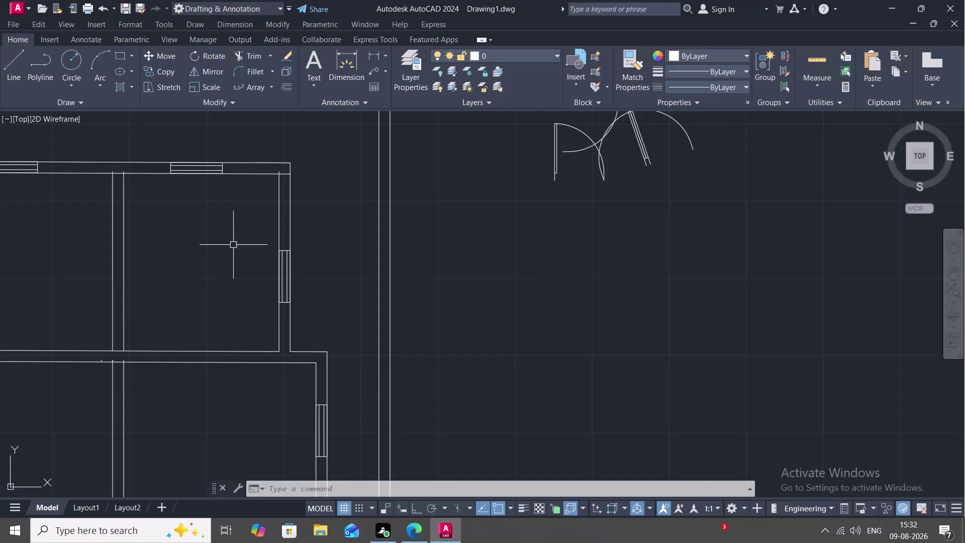
Copy one door leaf and place the copy below the existing door symbols.
middle_drag(593, 127, 555, 221)
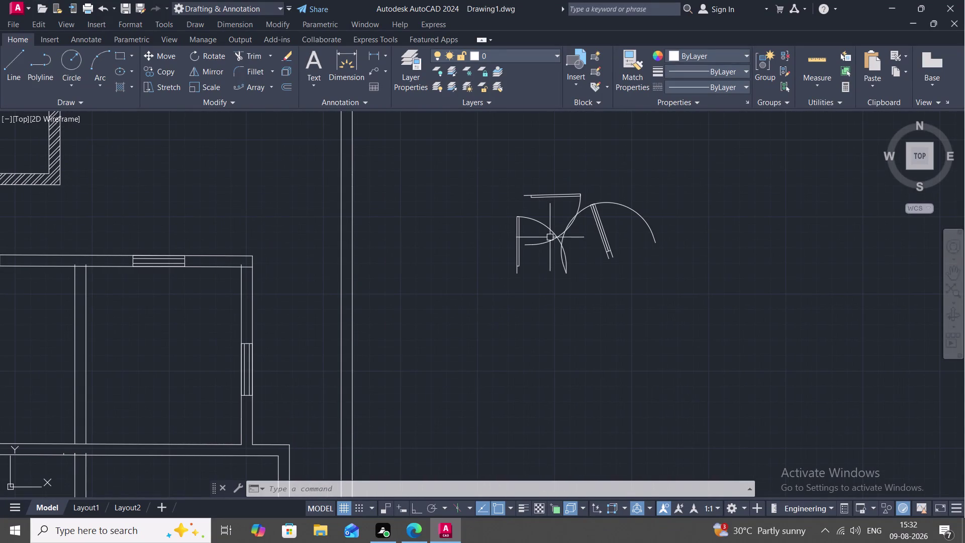
text(C)
text(O)
key(space)
click(513, 257)
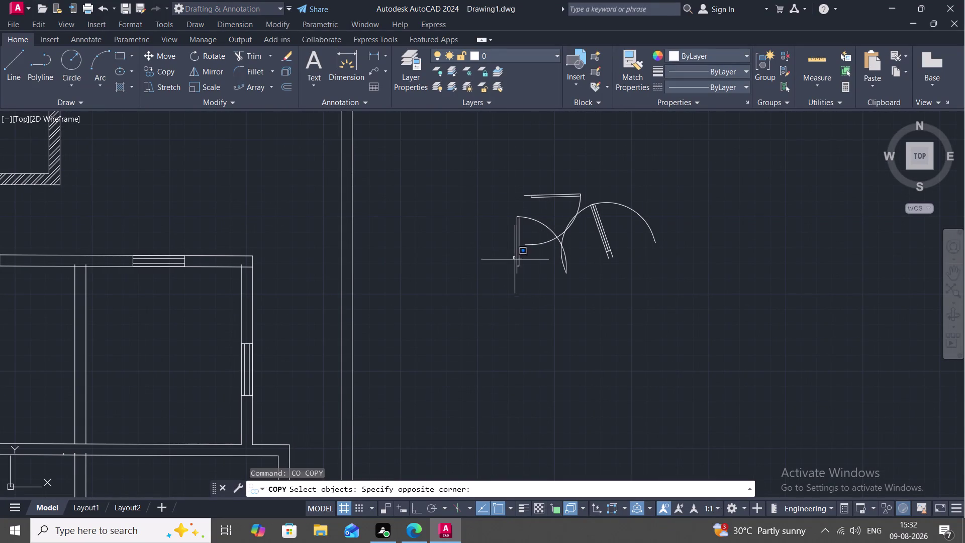
key(Escape)
click(519, 263)
right_click(520, 266)
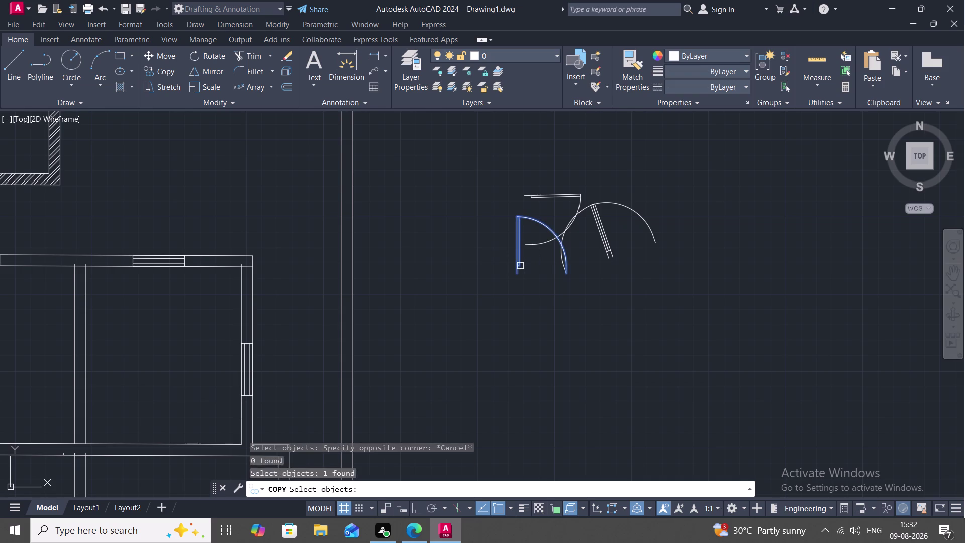
click(520, 265)
click(514, 358)
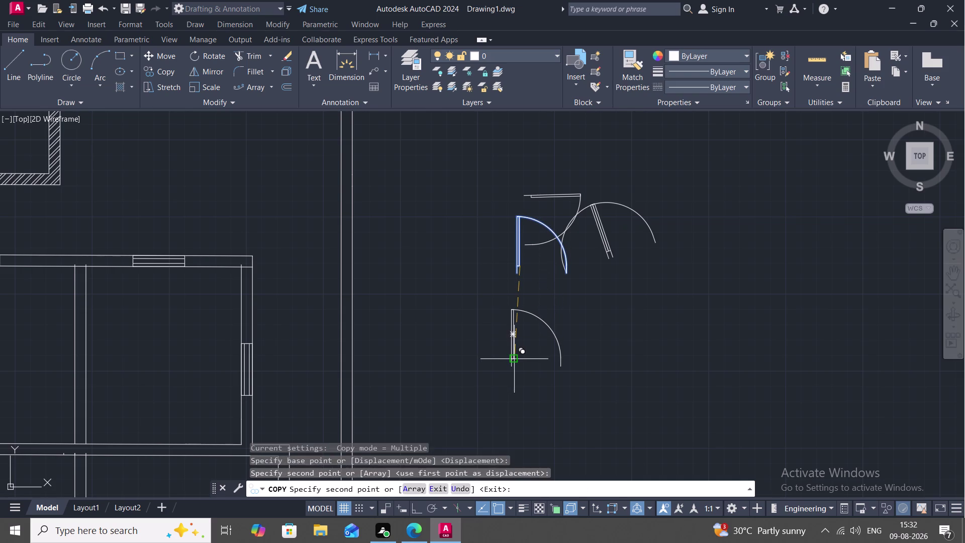
key(Escape)
Mirror the copied leaf about its arc end, keeping the original, to form a double door.
text(MI)
key(space)
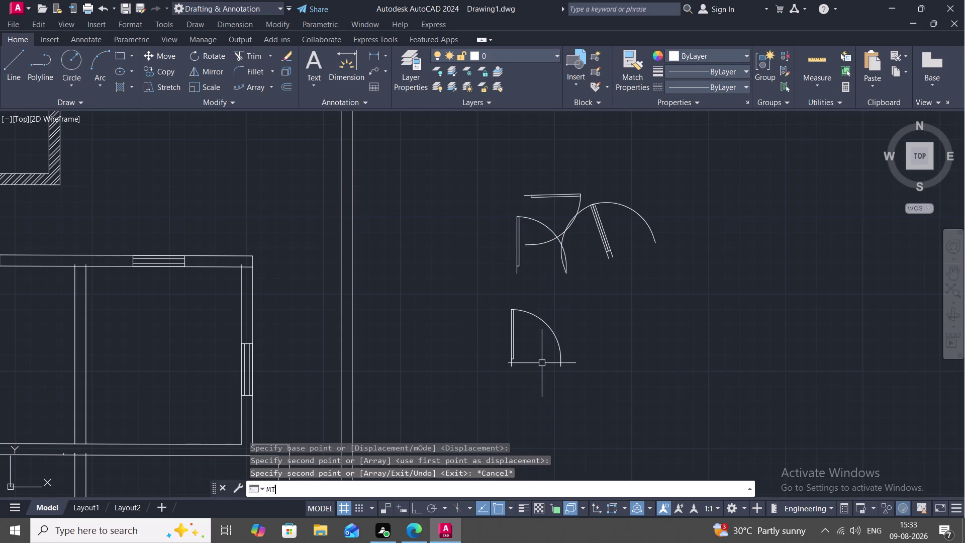
click(560, 352)
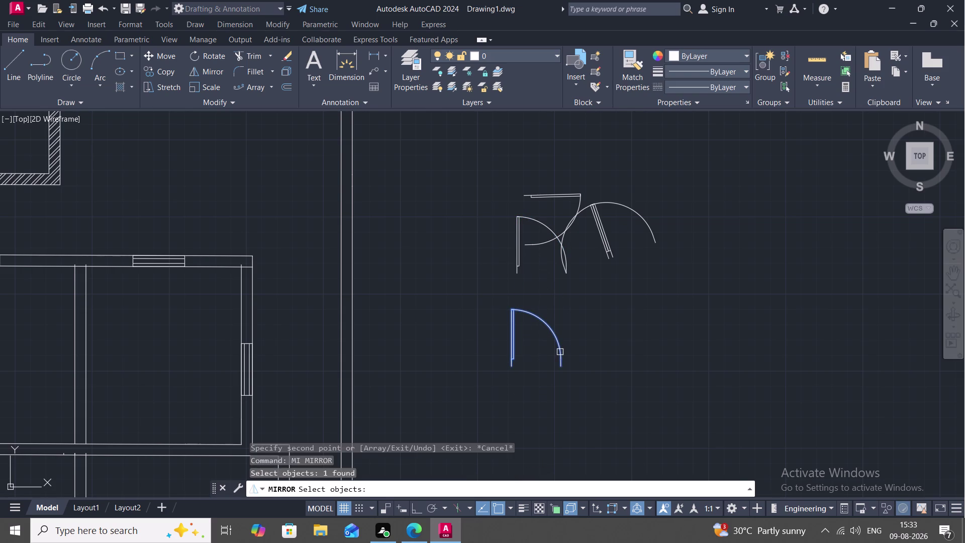
right_click(560, 352)
click(560, 367)
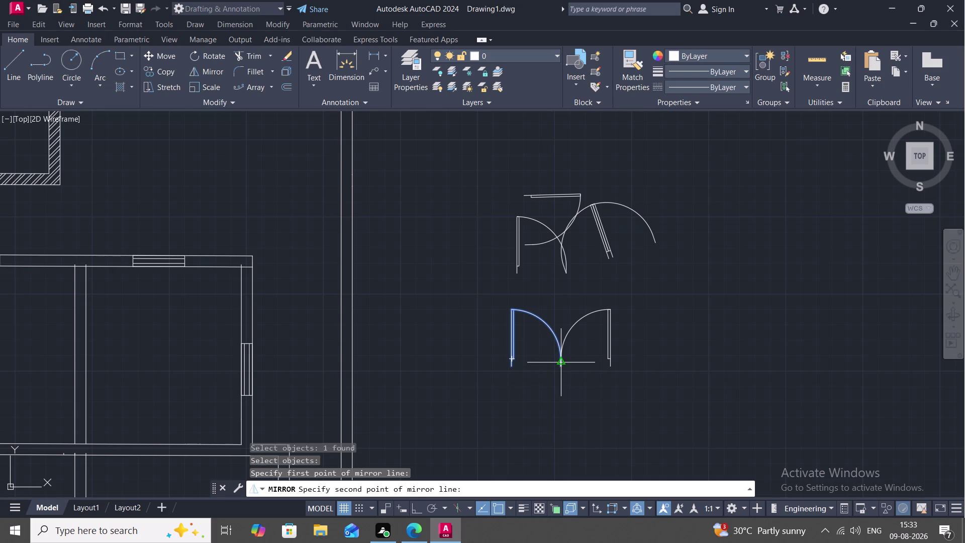
click(563, 361)
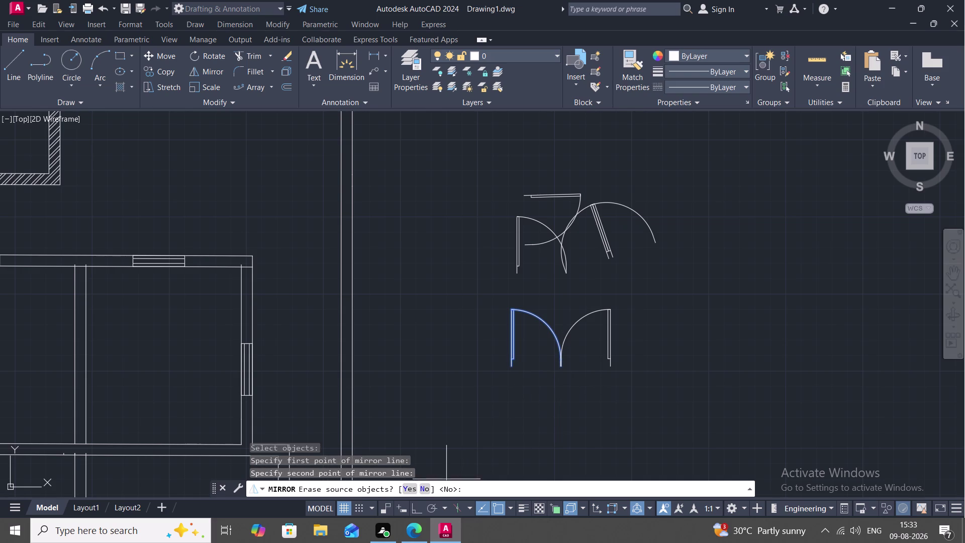
click(424, 486)
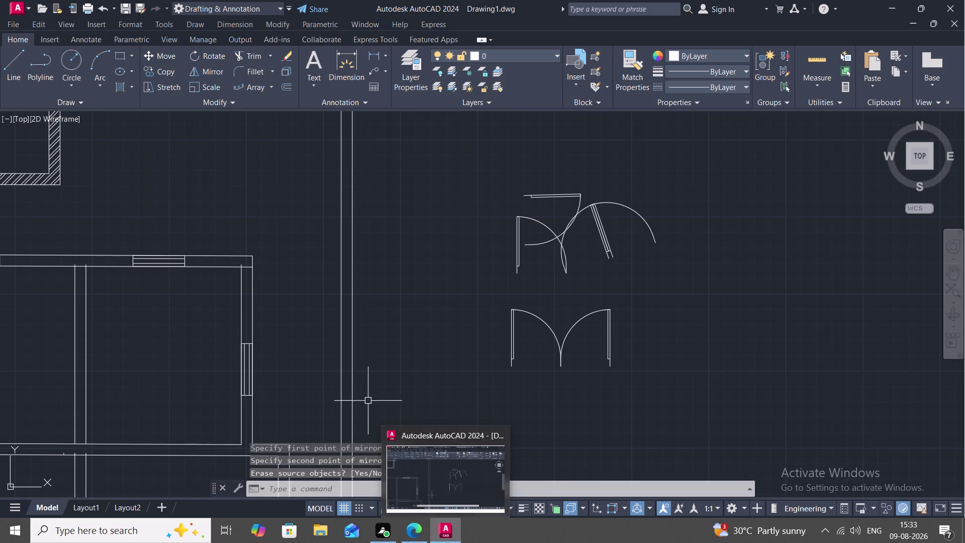
Zoom and pan across the plan to frame the house front and the compound walls.
scroll(down, 3)
middle_drag(305, 294, 576, 169)
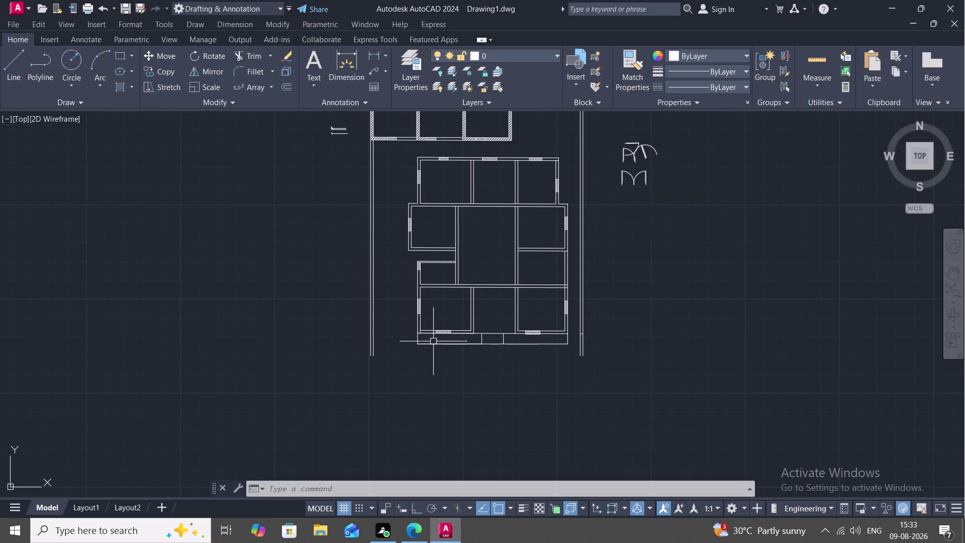
middle_drag(433, 332, 439, 357)
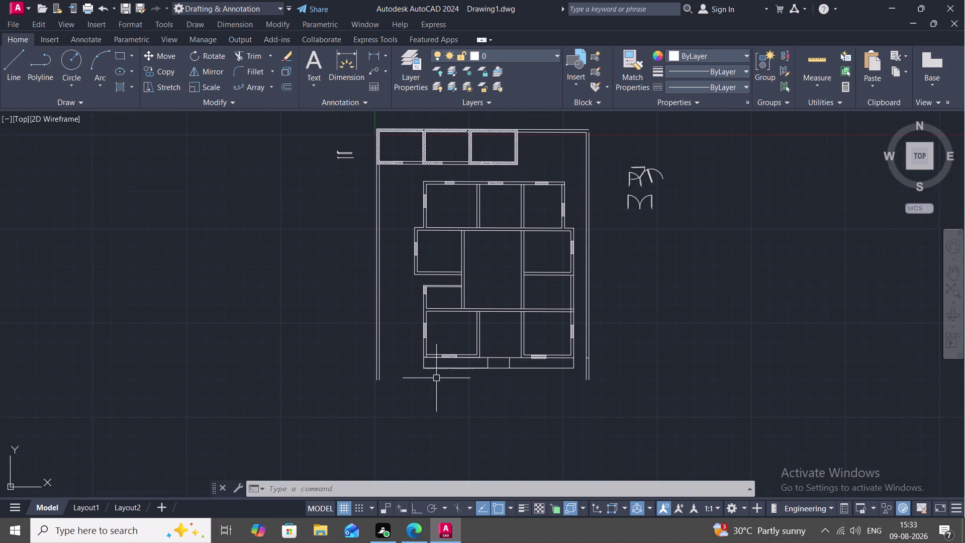
scroll(up, 3)
middle_drag(473, 169, 479, 280)
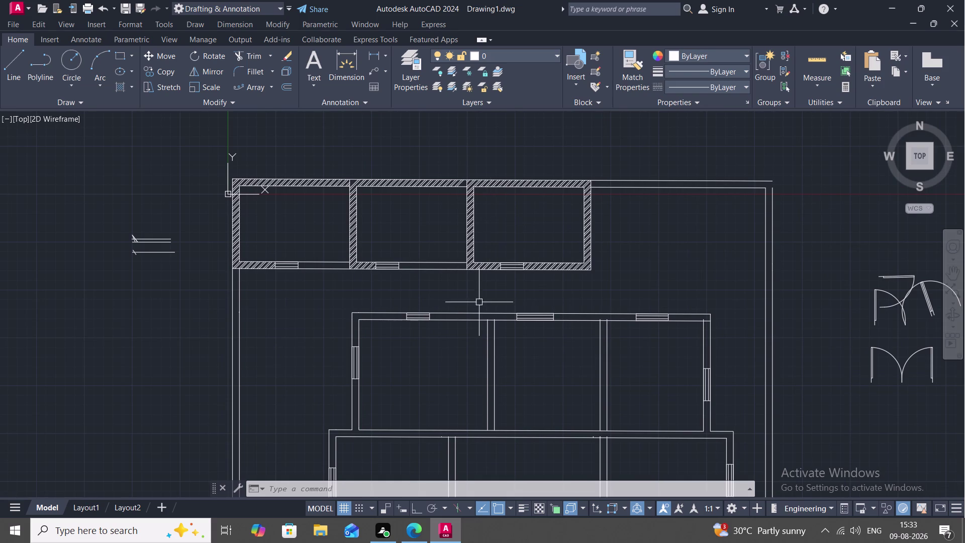
middle_drag(477, 307, 461, 189)
middle_drag(467, 341, 446, 244)
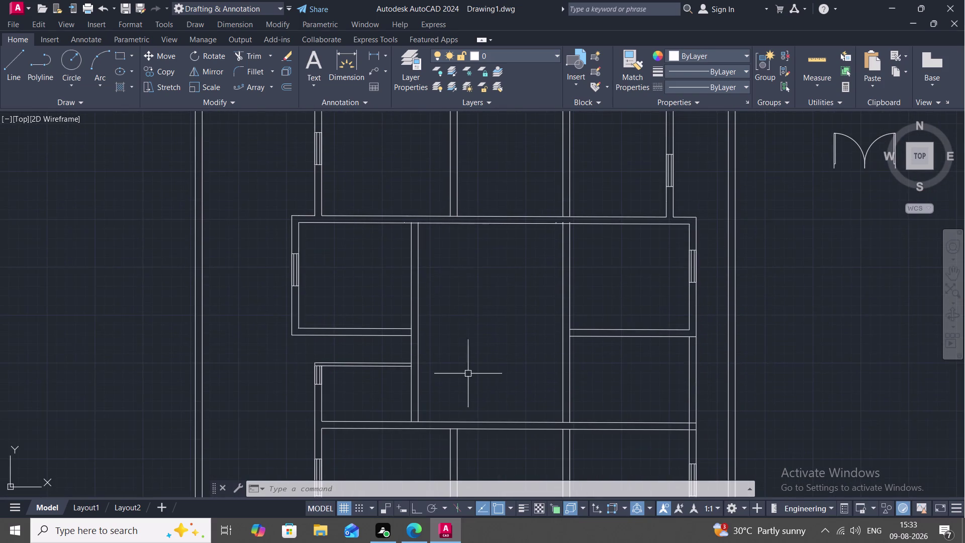
middle_drag(467, 375, 468, 234)
scroll(down, 3)
middle_drag(456, 374, 451, 302)
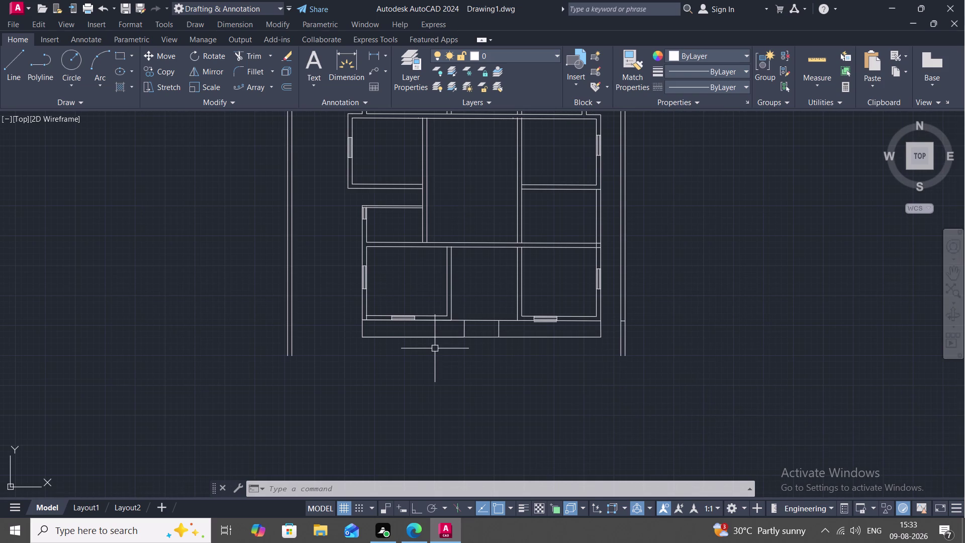
Offset the house's front edge line 5' downward.
text(5)
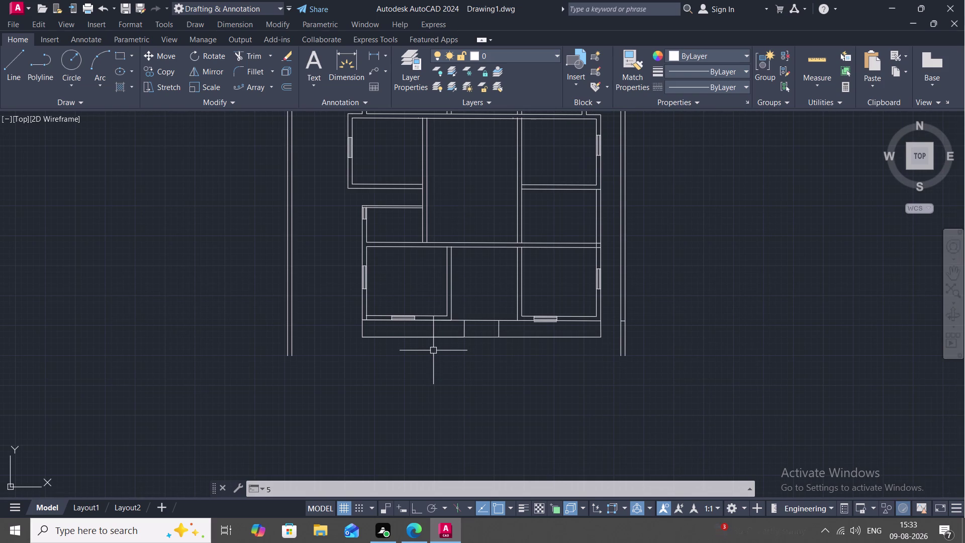
text(')
key(space)
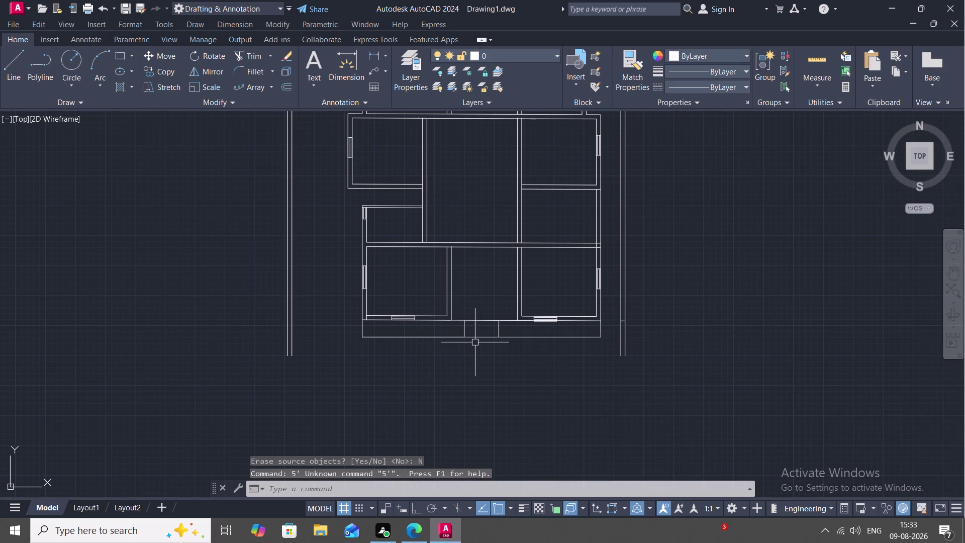
key(Escape)
key(o)
key(space)
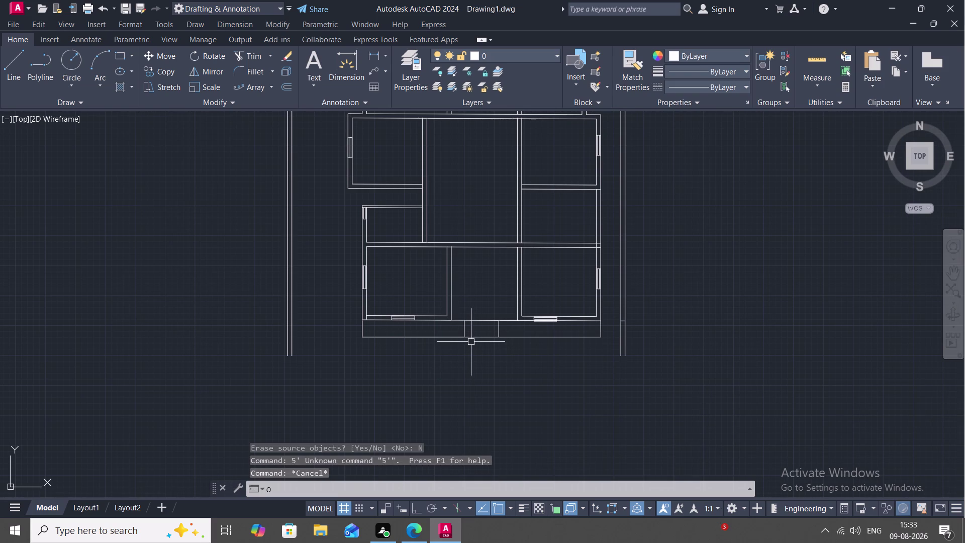
key(5)
key(apostrophe)
key(space)
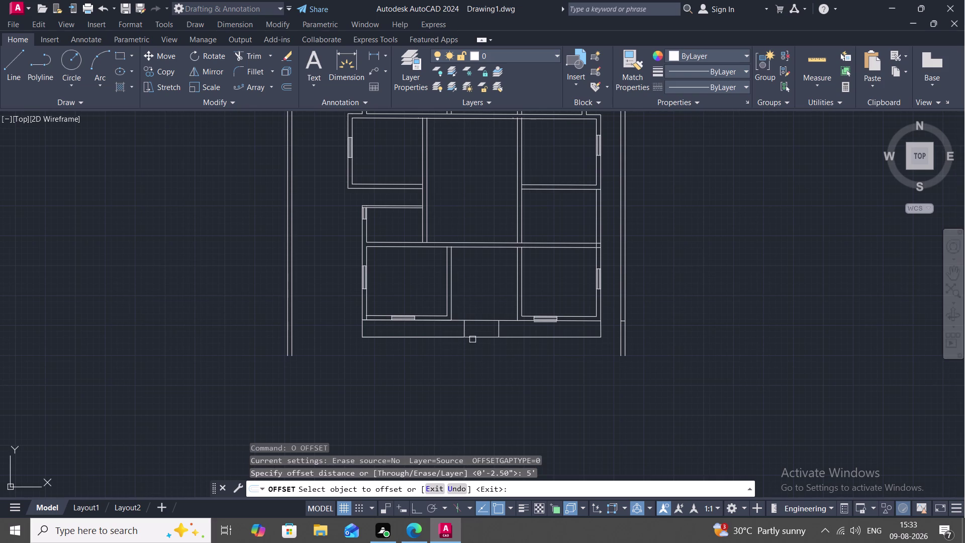
click(477, 338)
click(474, 377)
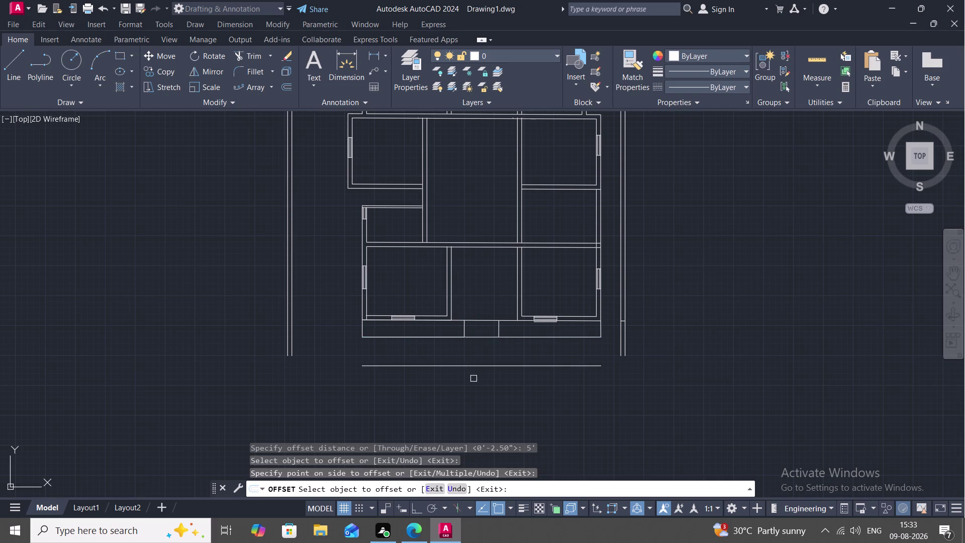
key(Escape)
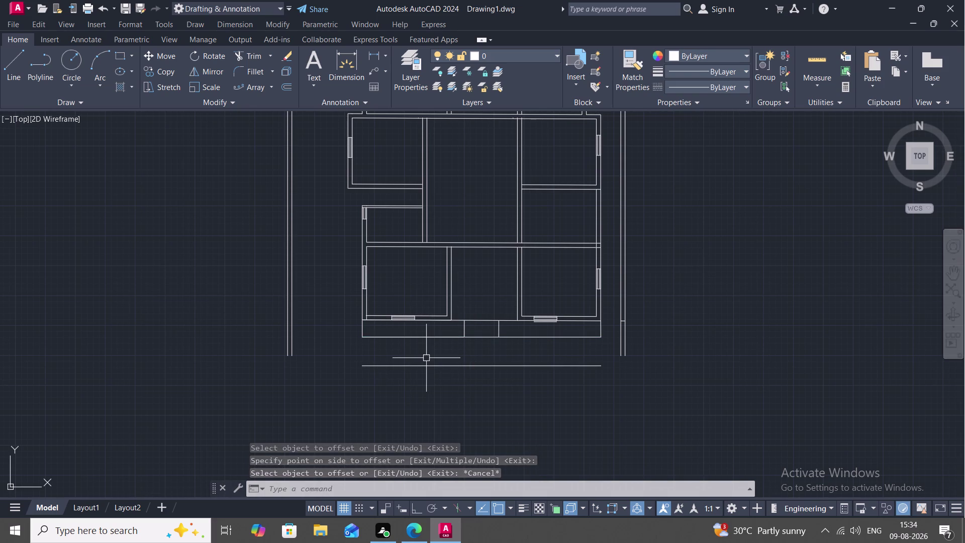
Draw two step side lines from the house front down to the offset line.
text(L)
key(space)
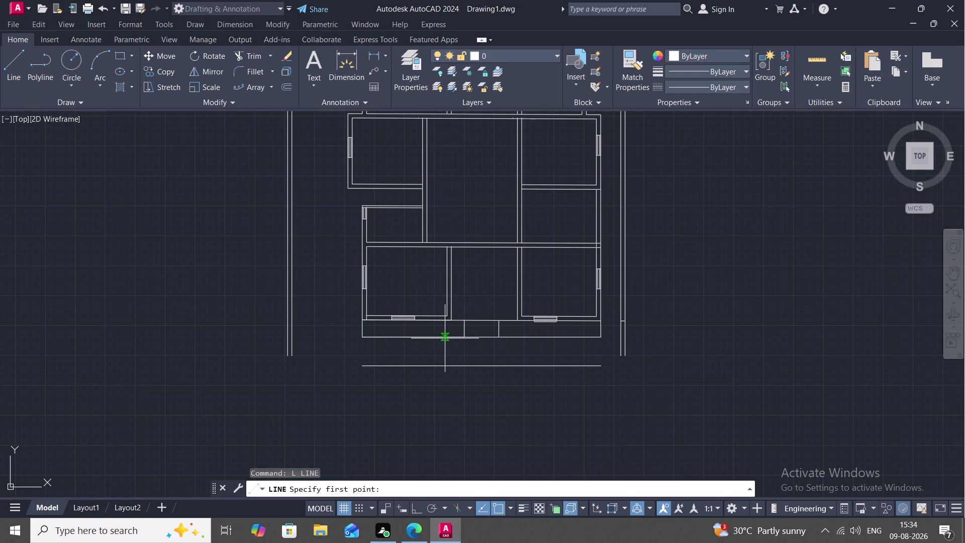
click(445, 338)
click(446, 365)
key(space)
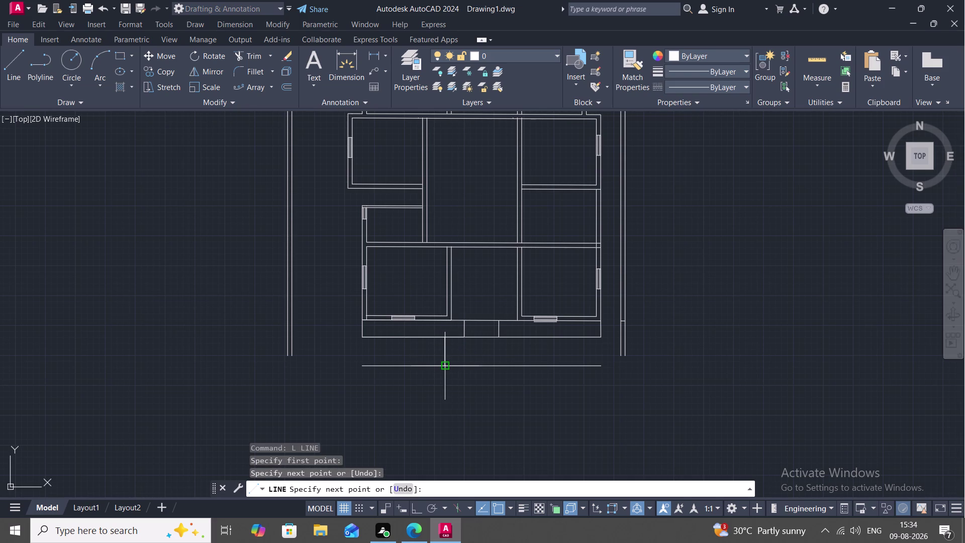
key(space)
click(525, 340)
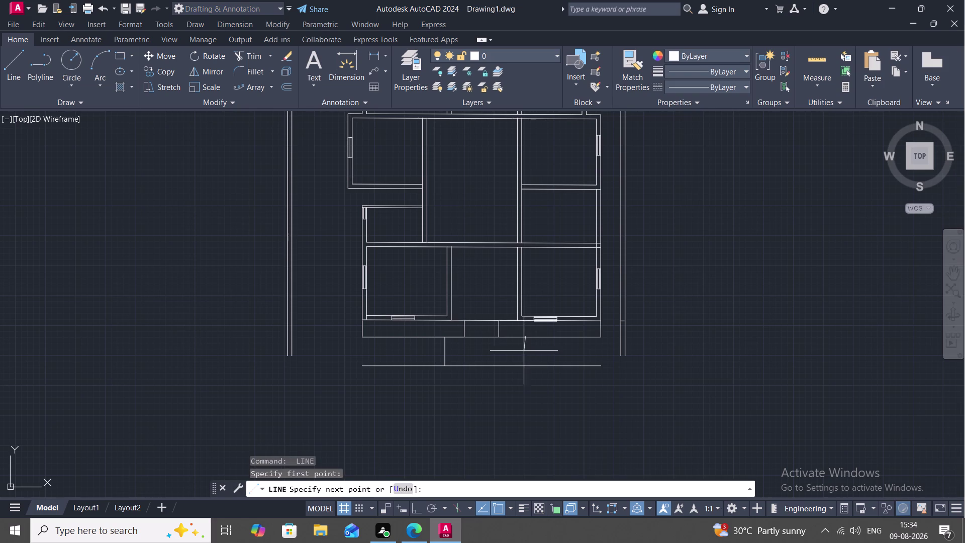
click(524, 368)
key(space)
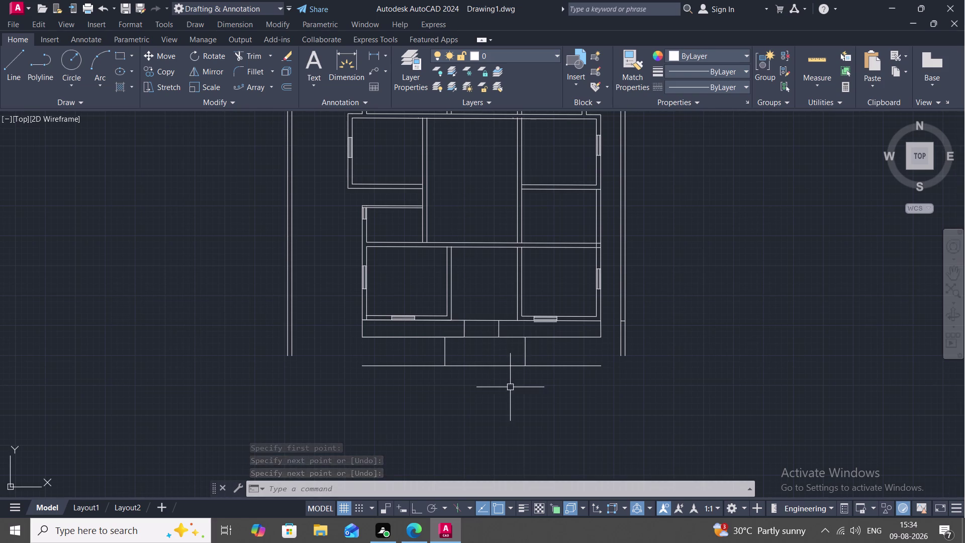
key(Escape)
Offset the right step side line 9" to the right.
text(O)
key(space)
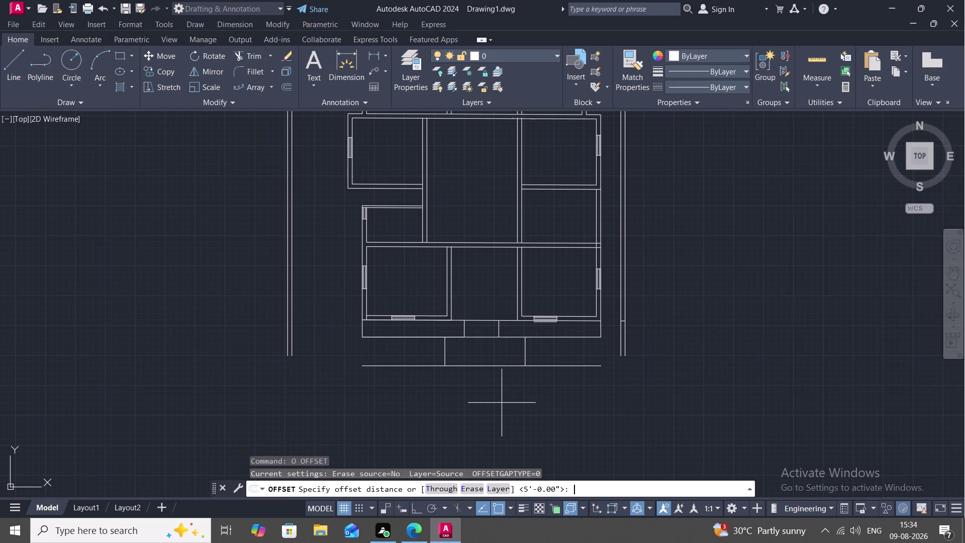
text(9")
key(space)
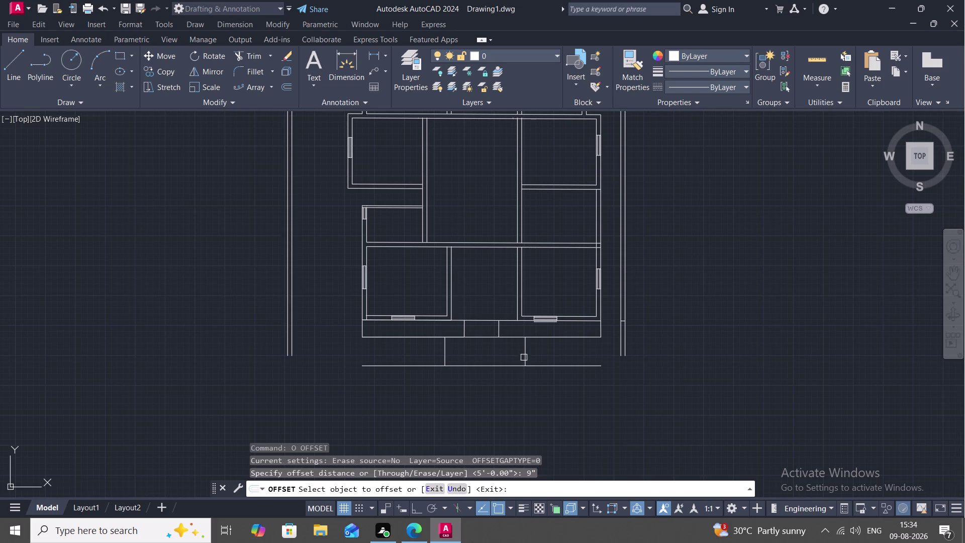
click(526, 355)
click(544, 354)
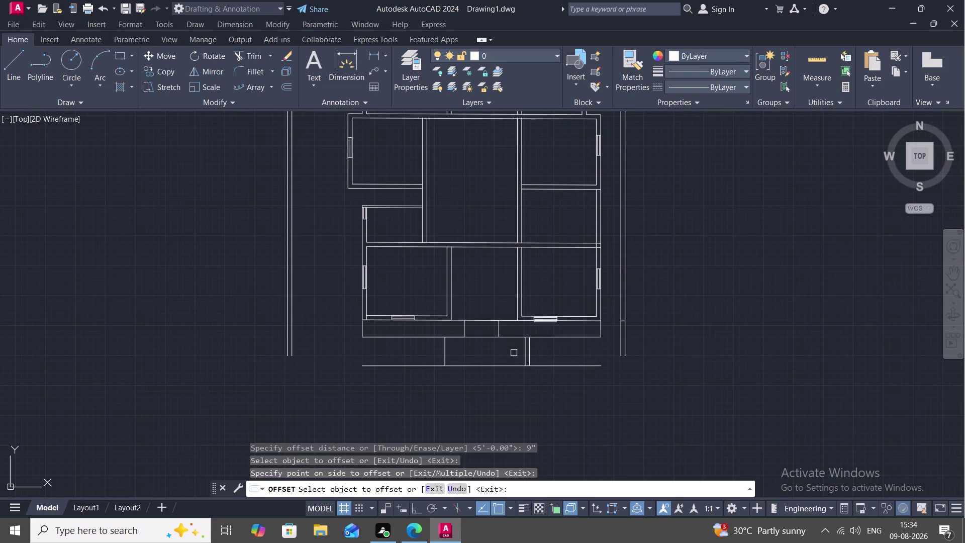
Trim away the right vertical line below the porch, leaving only the left connector.
text(TR)
key(space)
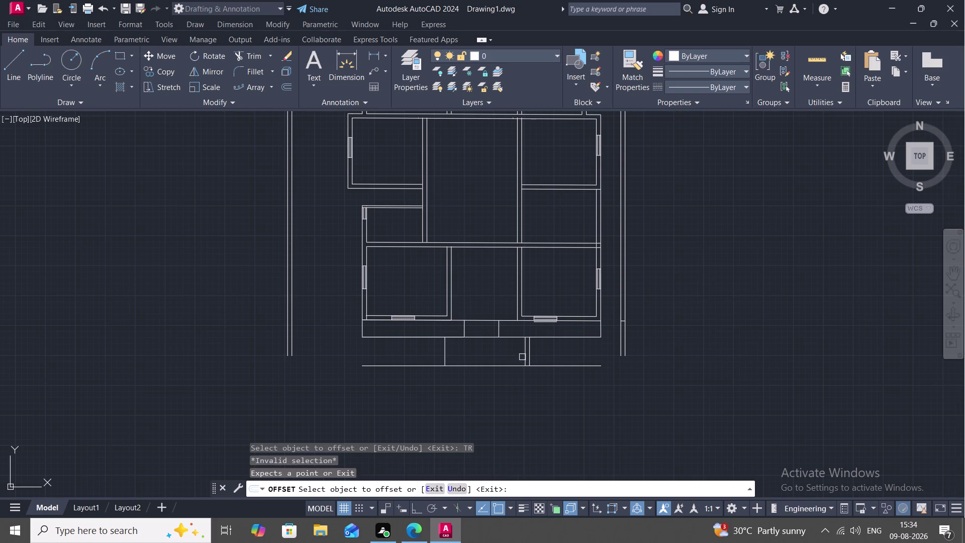
key(Escape)
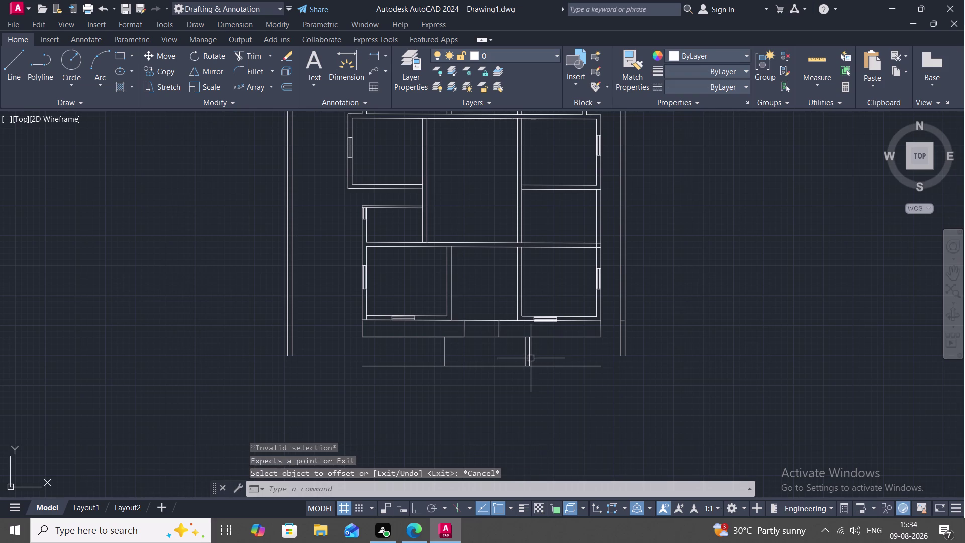
text(TR)
key(space)
click(530, 359)
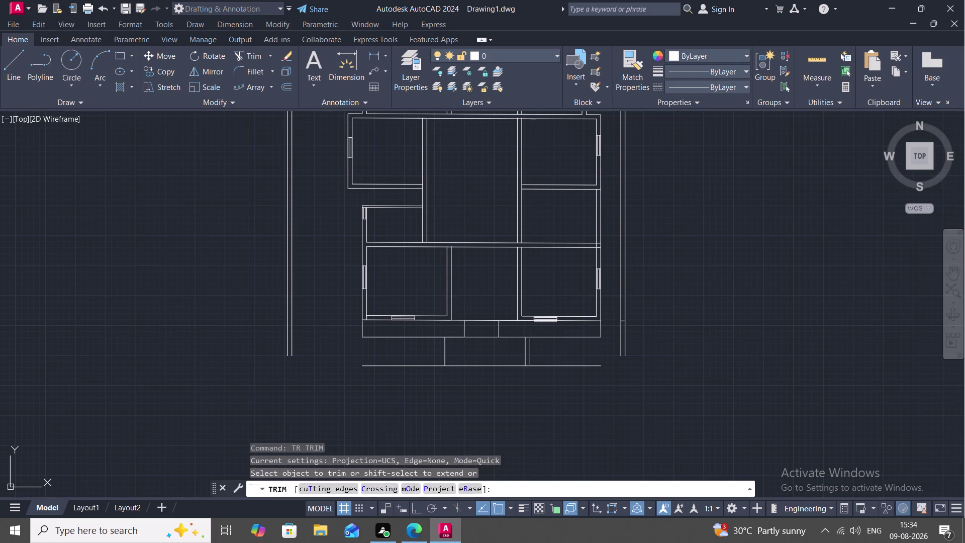
click(530, 357)
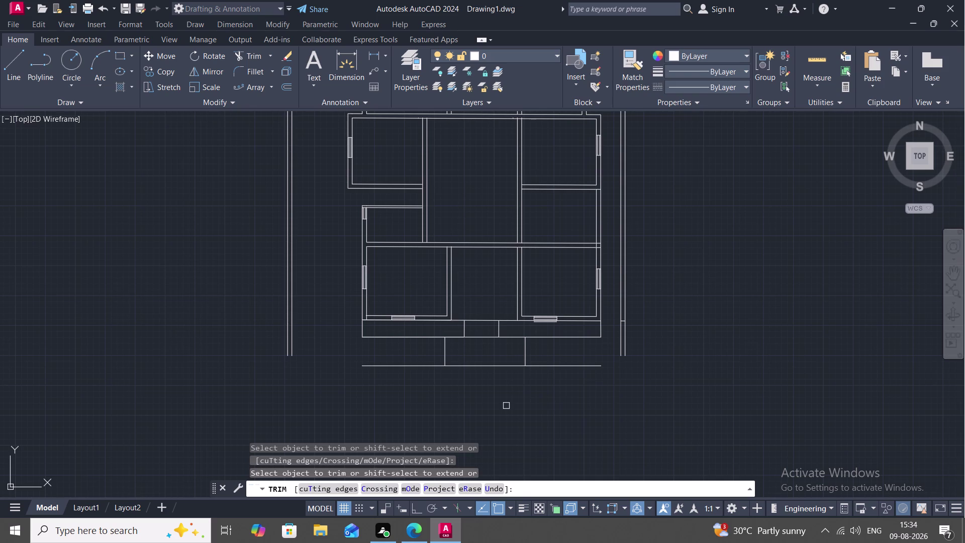
key(1)
text(')
key(space)
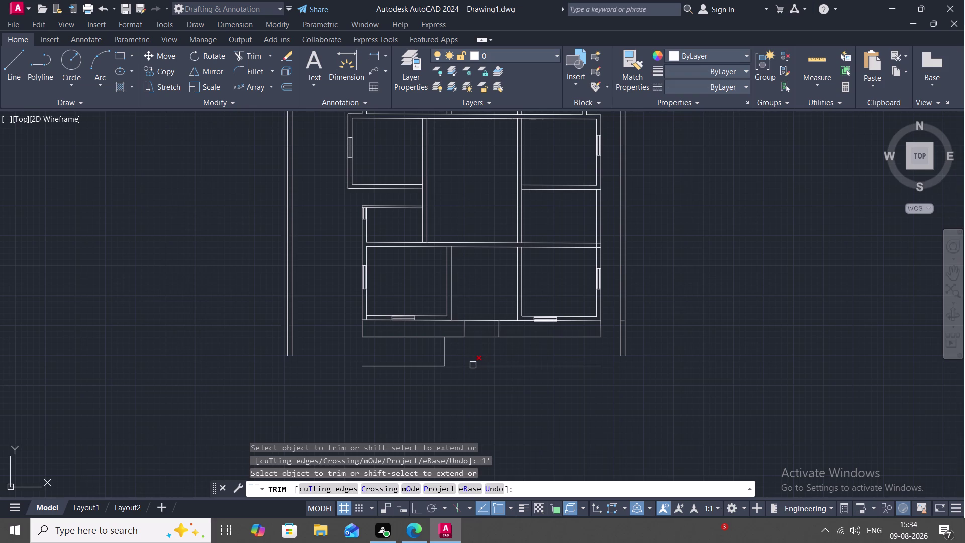
key(Escape)
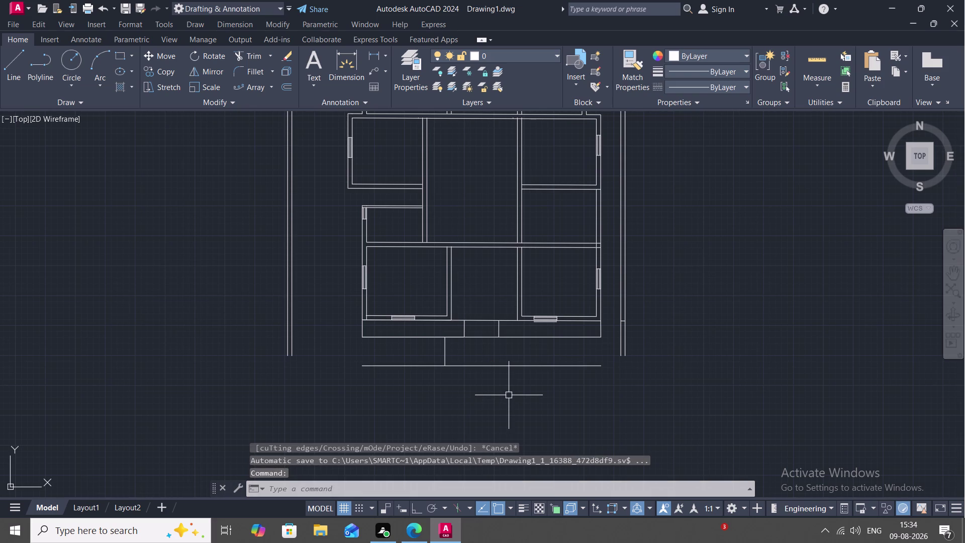
Draw a vertical line from the porch band down to the step line.
text(L)
key(space)
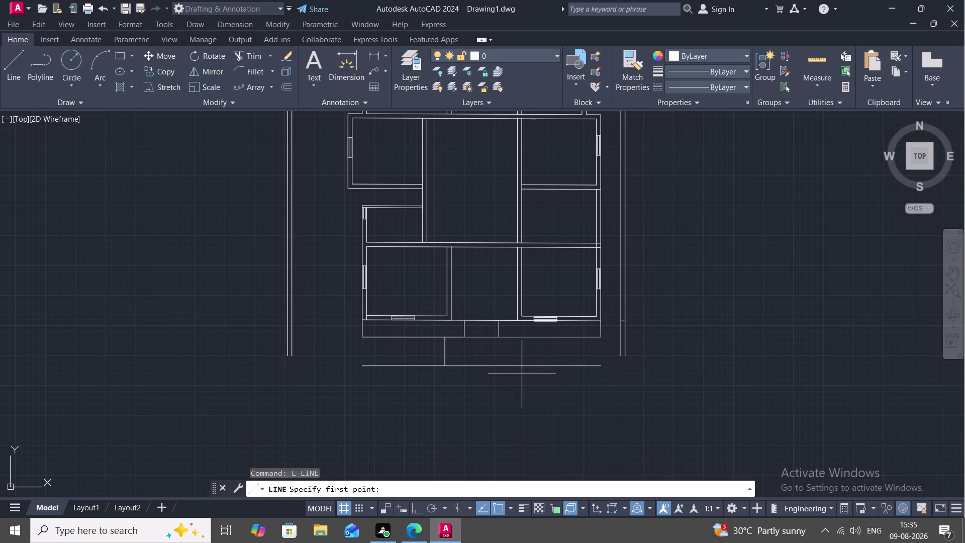
click(523, 367)
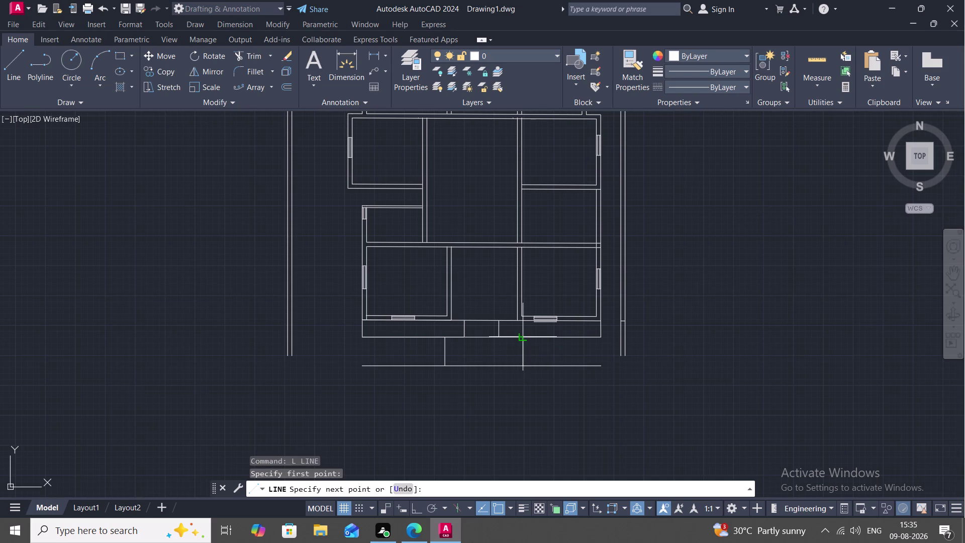
click(523, 337)
key(Escape)
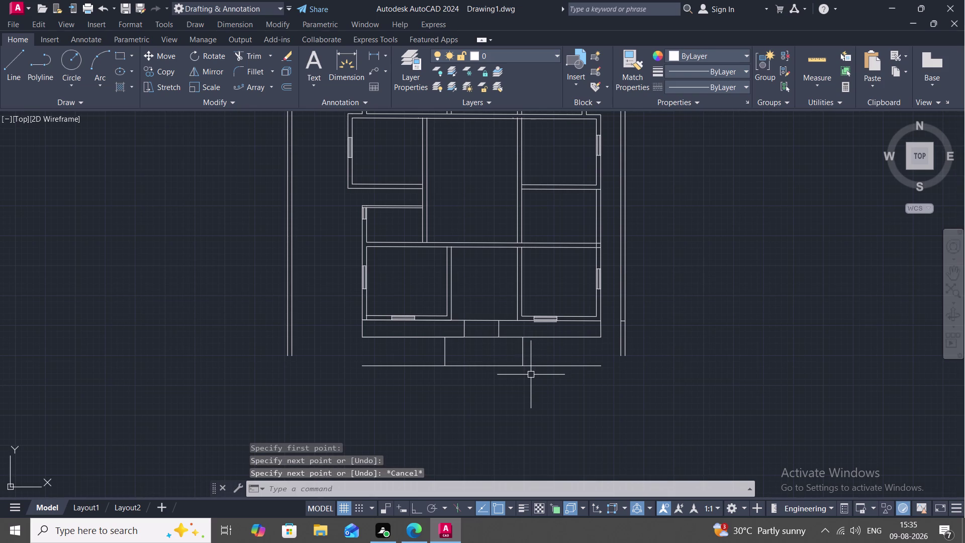
Offset the right step line 1' repeatedly to build parallel lines on the right.
text(O)
key(space)
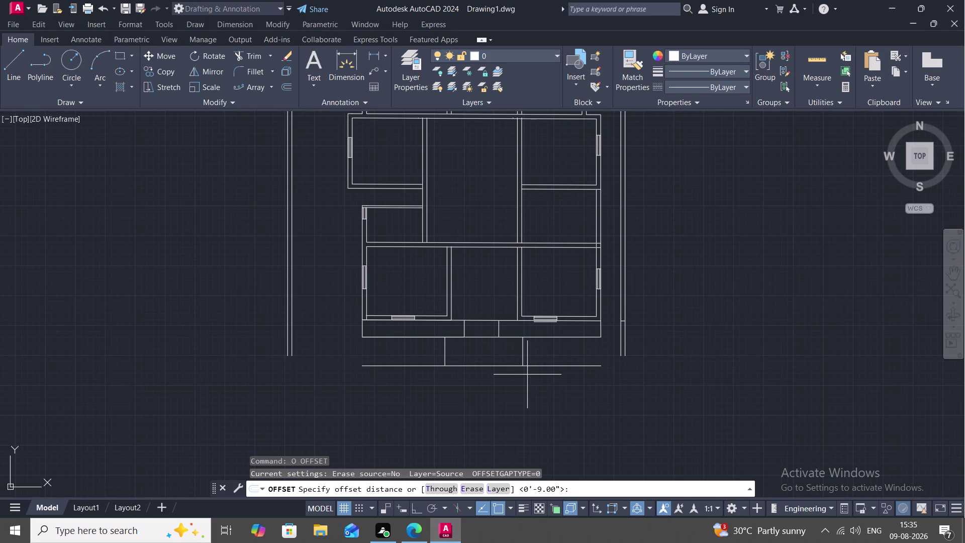
text(1')
key(space)
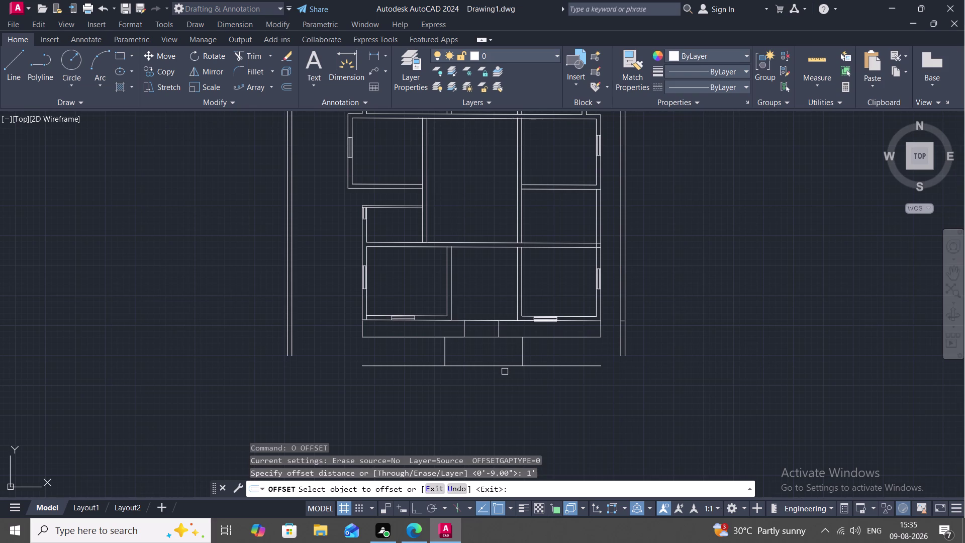
click(524, 350)
click(537, 353)
click(529, 350)
click(545, 351)
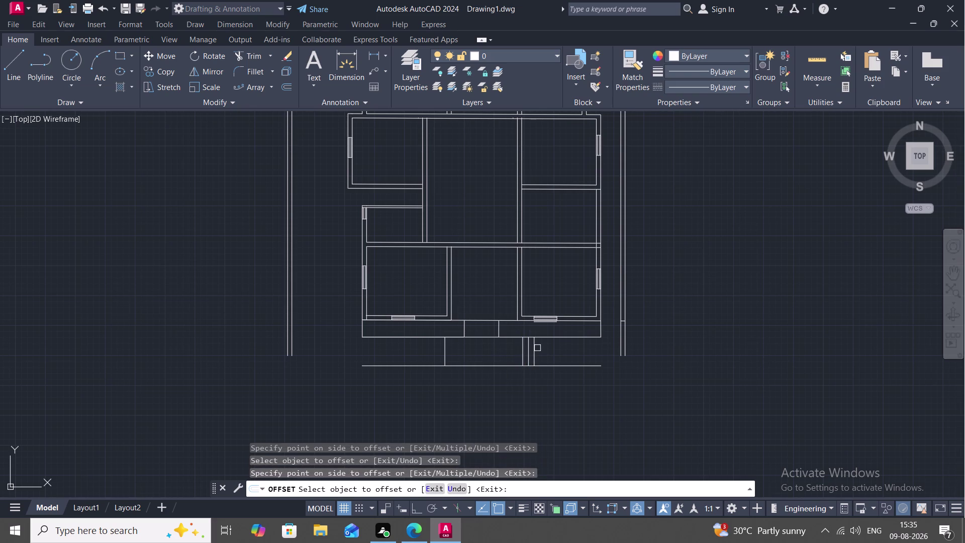
click(535, 347)
click(547, 355)
Add matching 1' parallel step lines on the left side.
click(443, 353)
click(436, 354)
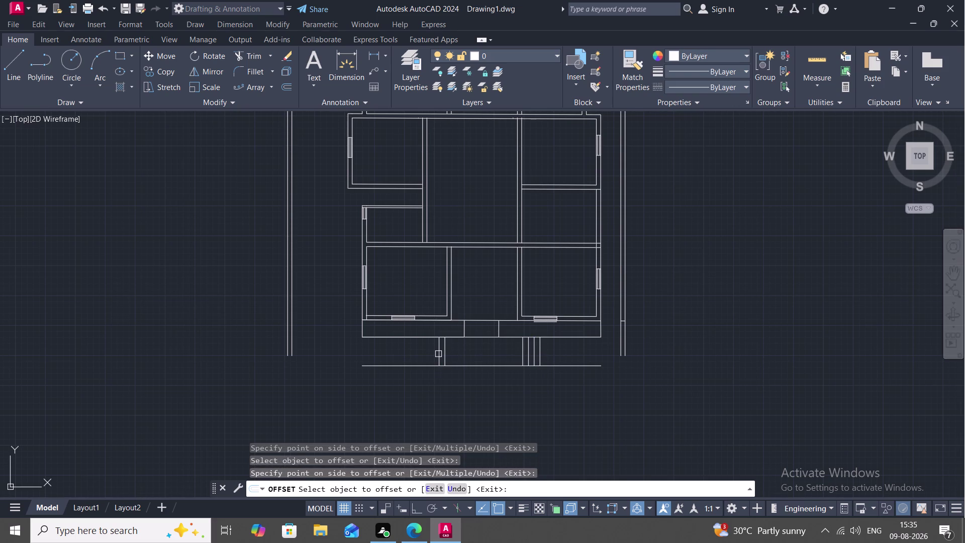
click(439, 354)
click(432, 354)
click(432, 354)
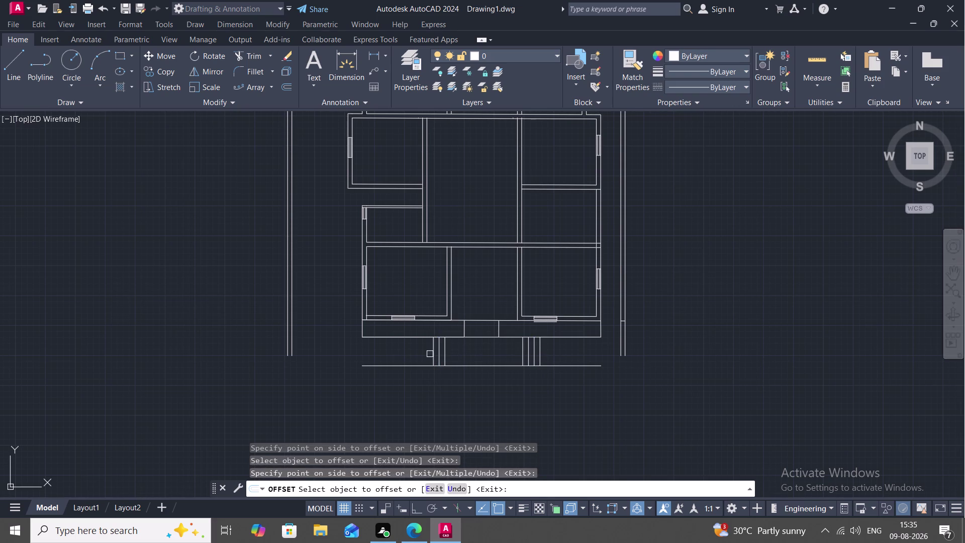
click(435, 354)
click(414, 359)
key(Escape)
Fence-trim the step line ends beyond the steps' width.
text(TR)
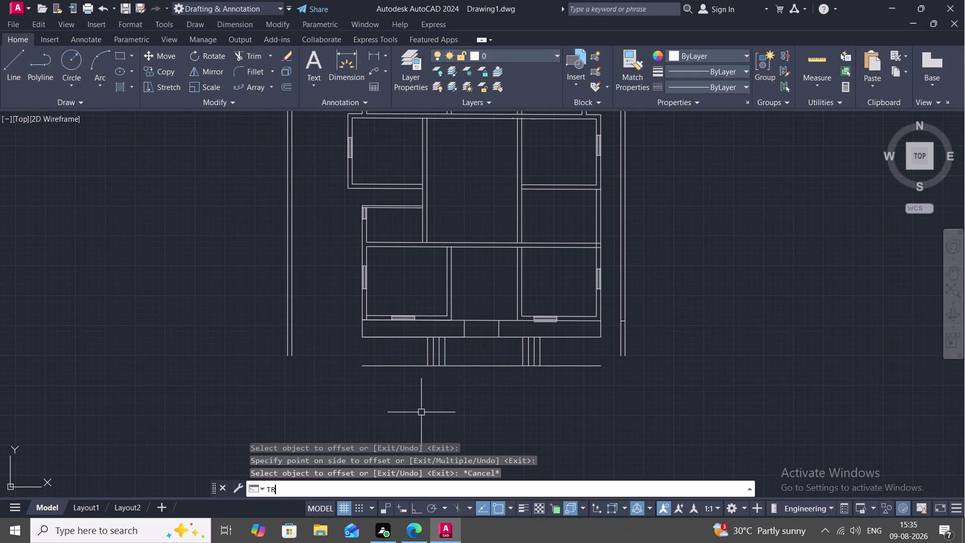
key(space)
click(404, 366)
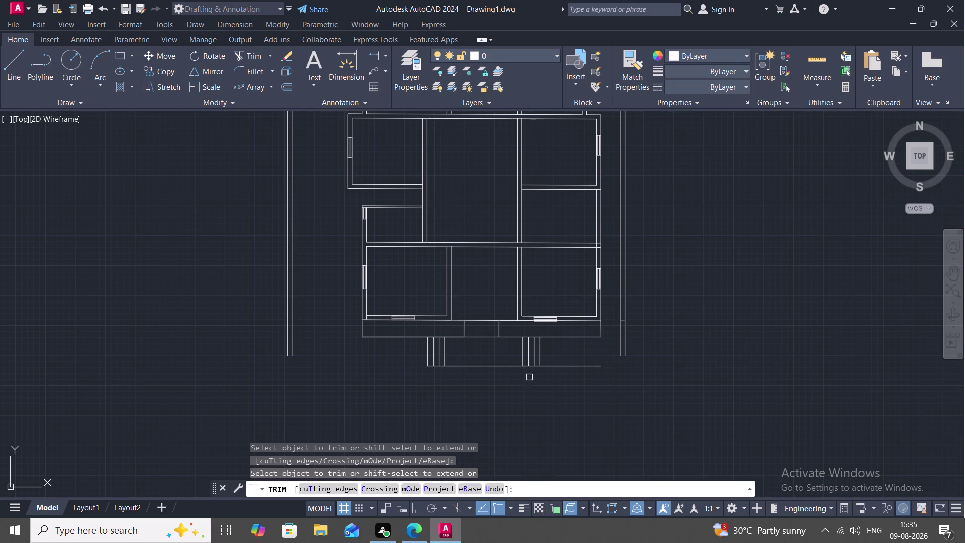
click(567, 362)
click(567, 365)
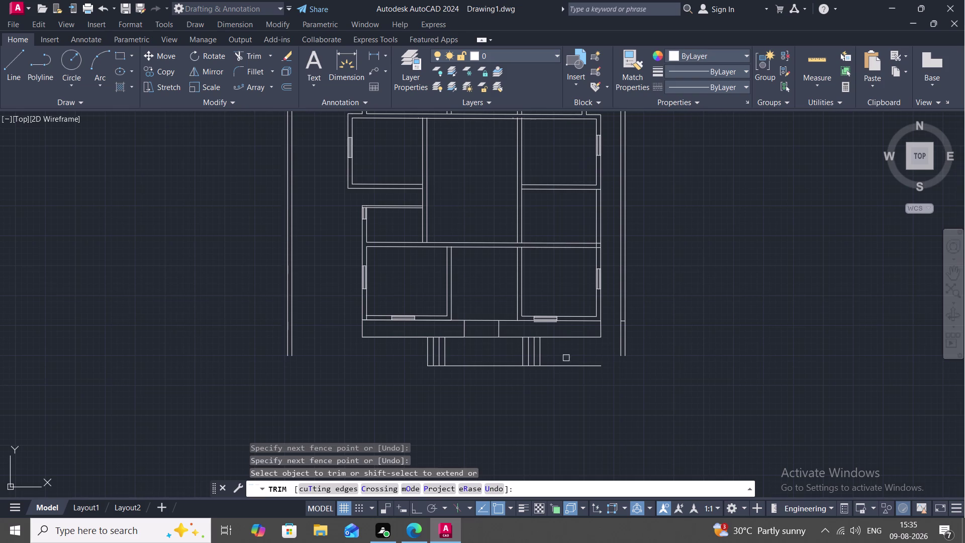
drag(564, 353, 576, 376)
key(Escape)
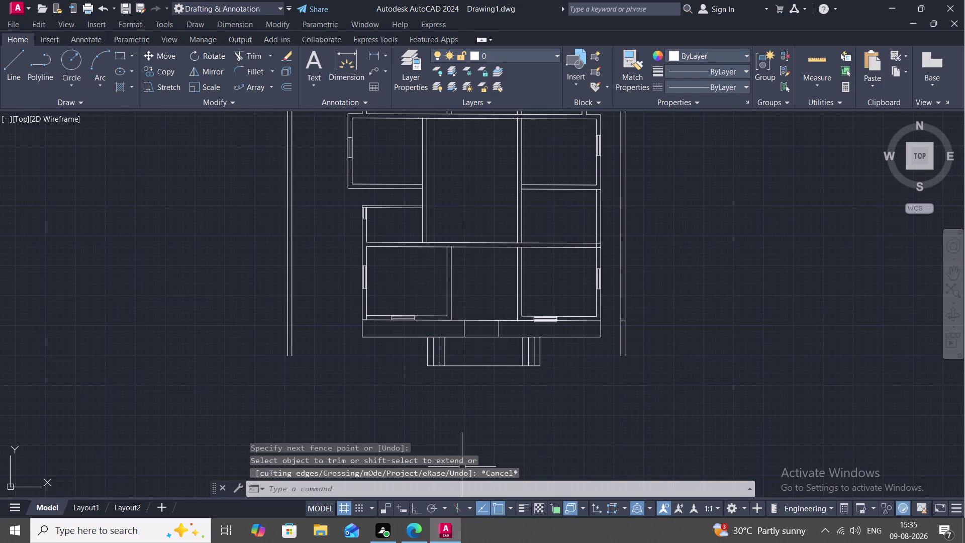
middle_drag(461, 412, 486, 397)
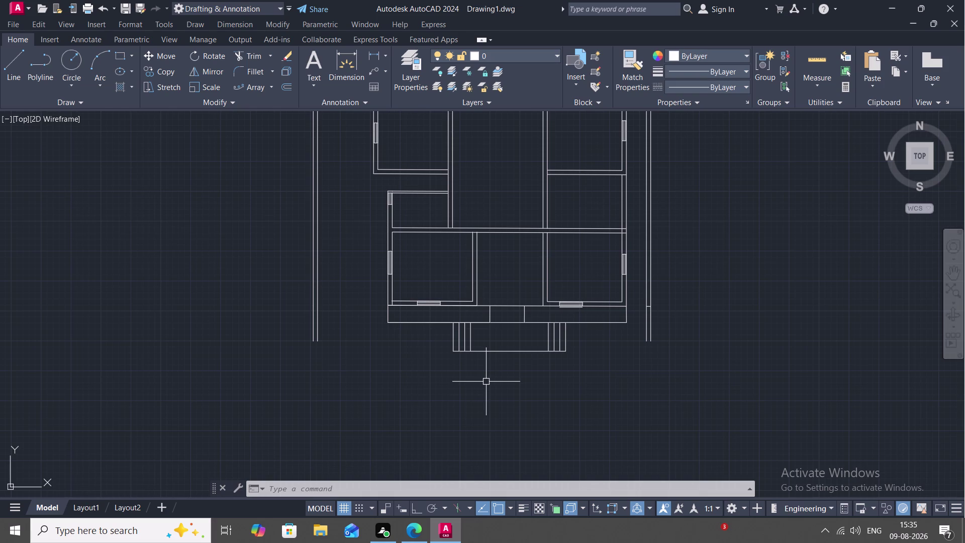
Offset the steps' bottom line 6'-1.5" downward.
text(O)
key(space)
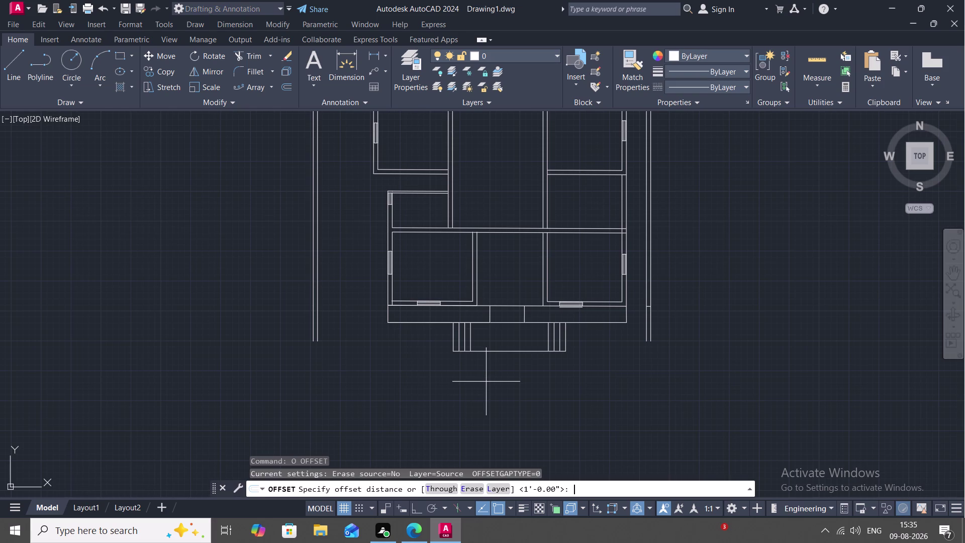
text(6)
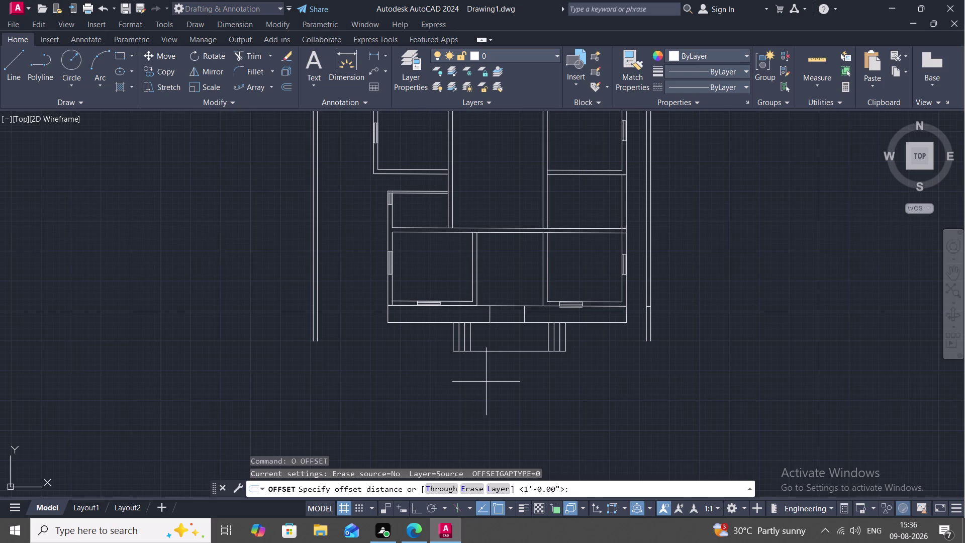
text(')
key(1)
key(period)
key(5)
key(shift+quotedbl)
key(space)
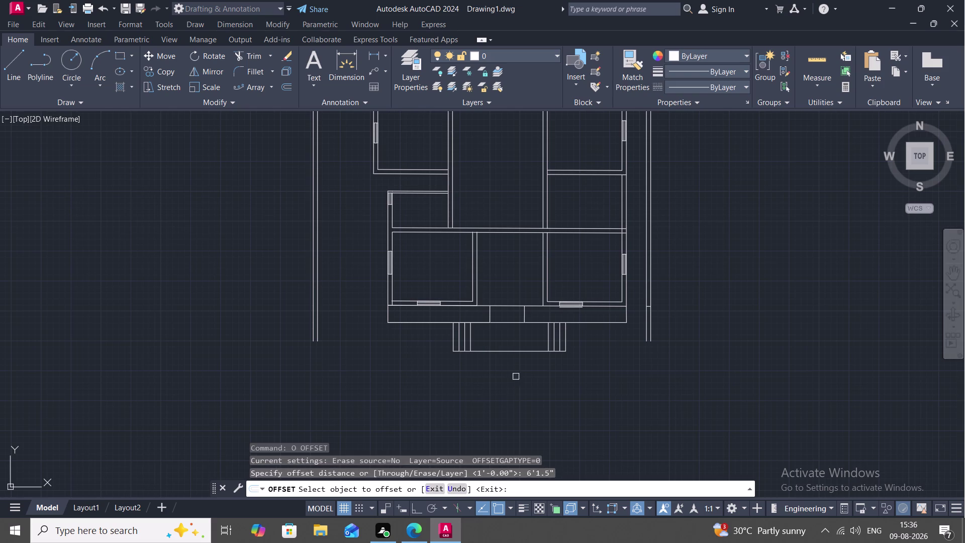
click(518, 353)
click(517, 394)
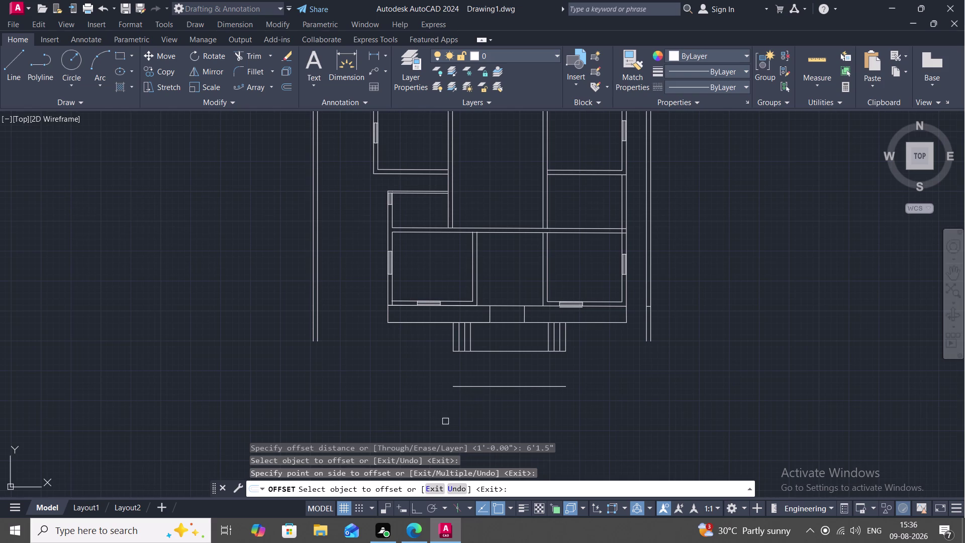
key(Escape)
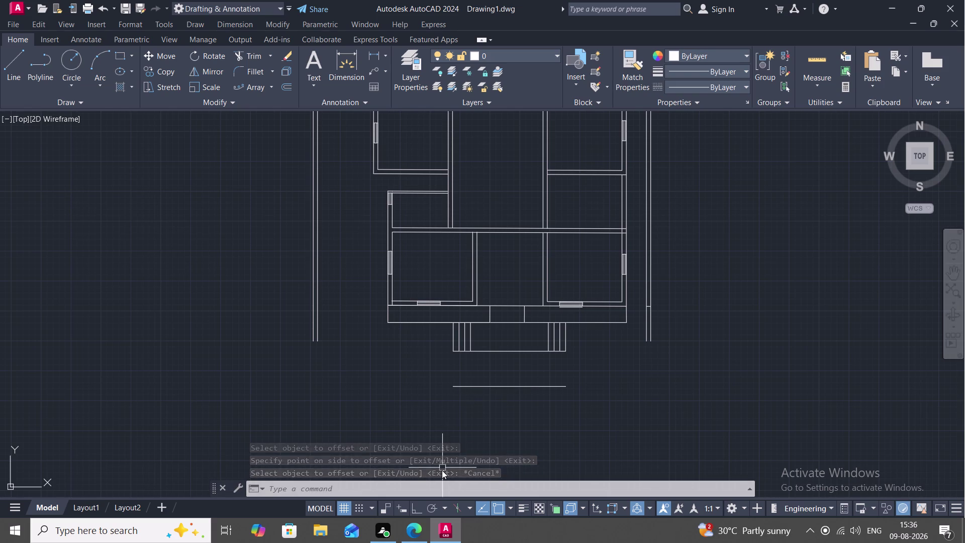
text(XL)
key(space)
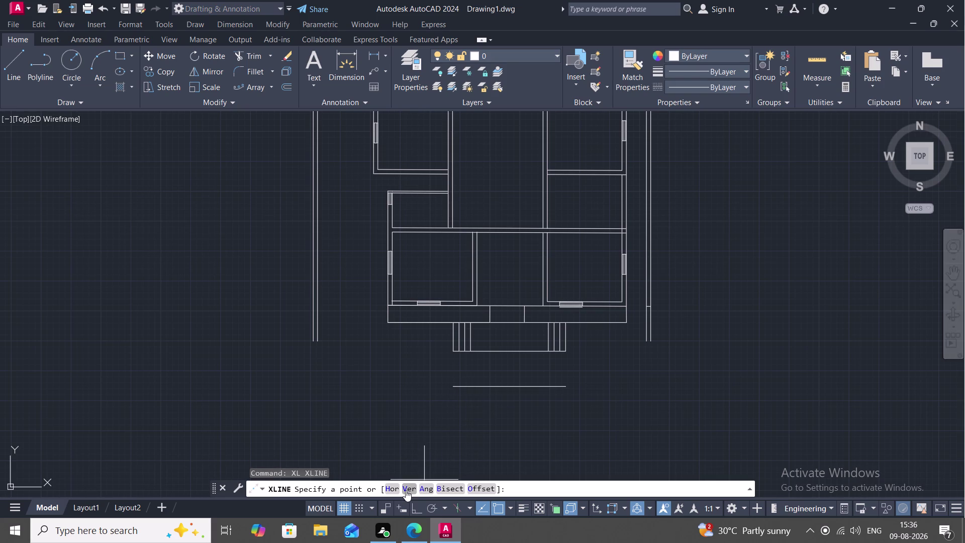
Place a horizontal construction line through the new line below the steps.
click(392, 488)
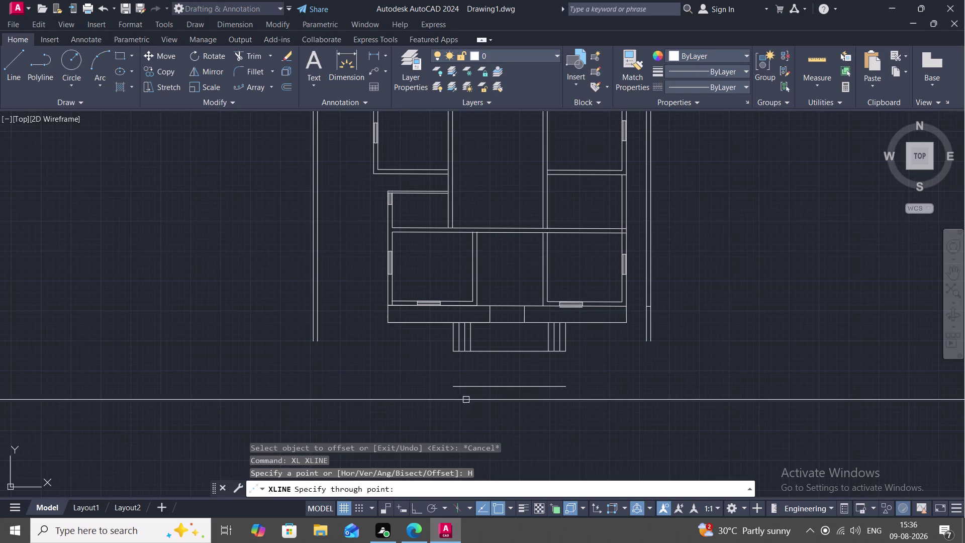
scroll(up, 3)
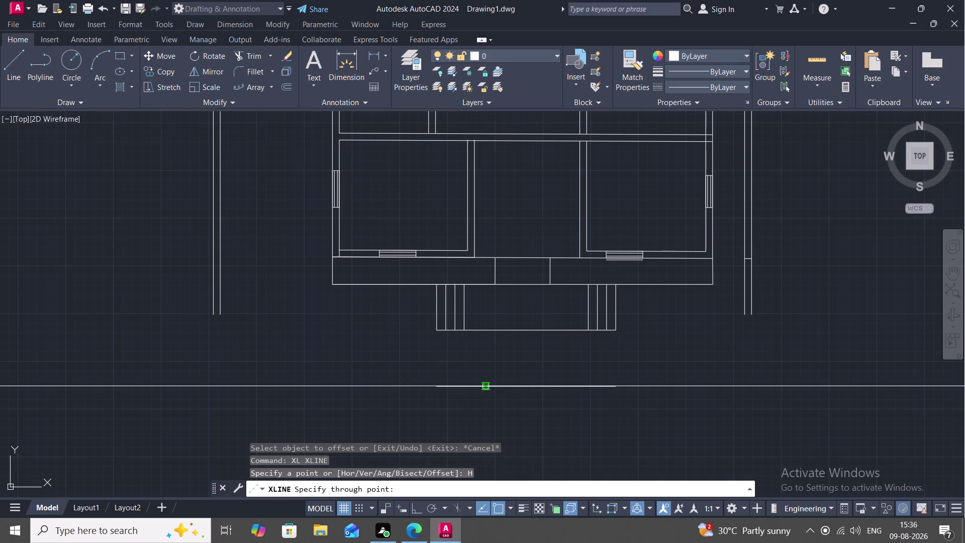
click(485, 386)
key(Escape)
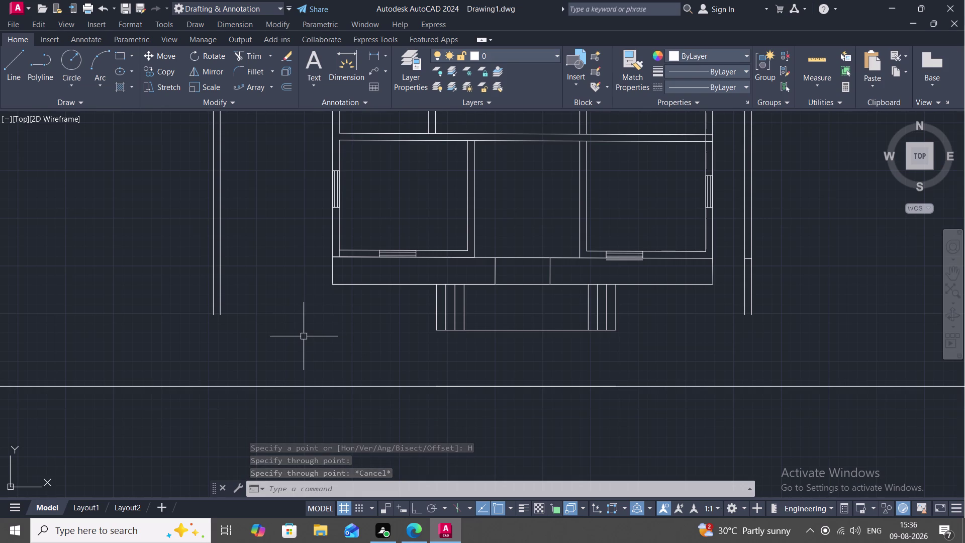
Extend the two left and two right compound boundary lines down to the bottom line.
text(EX)
key(space)
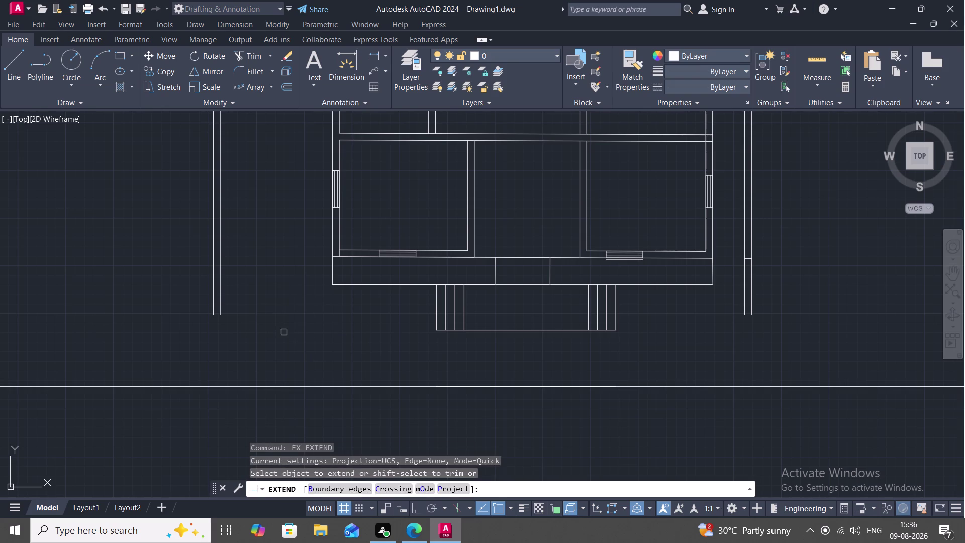
click(221, 301)
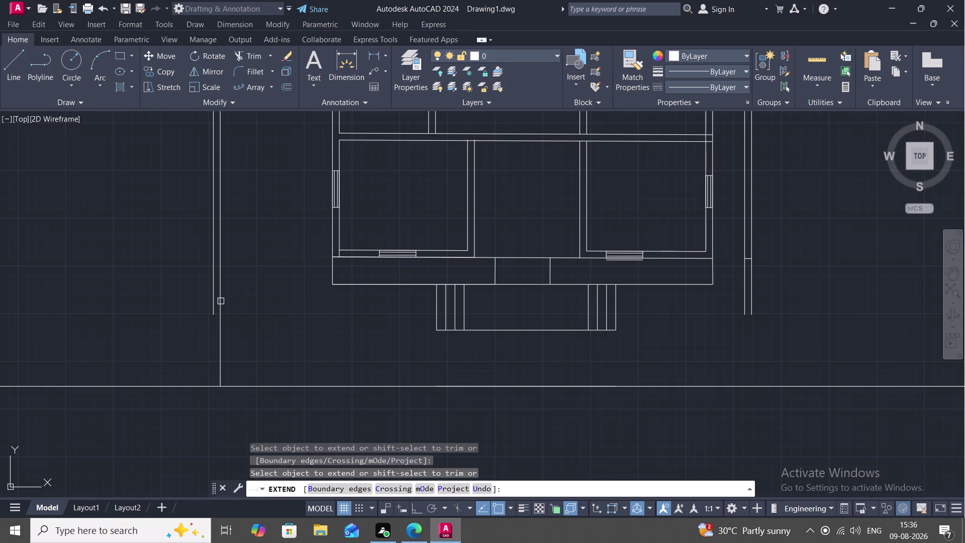
click(215, 302)
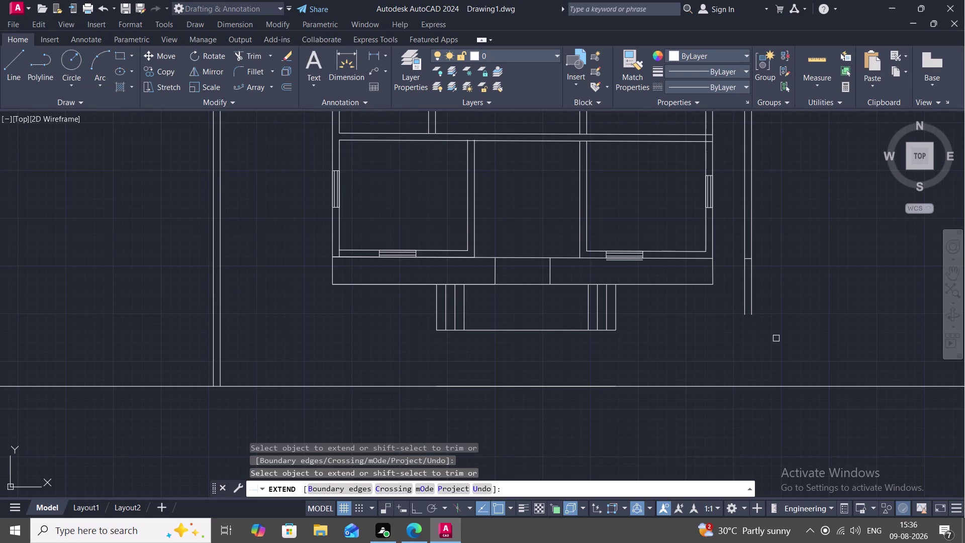
click(751, 294)
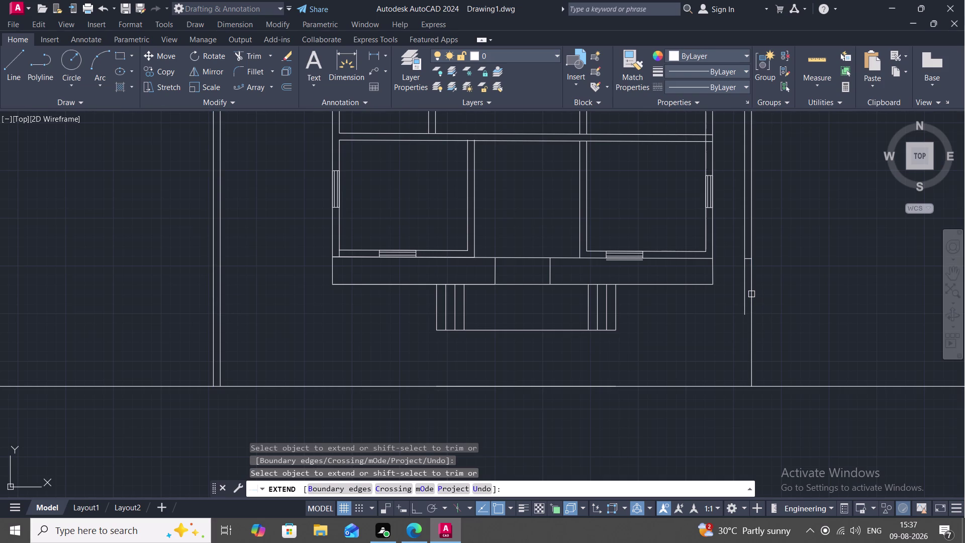
click(743, 301)
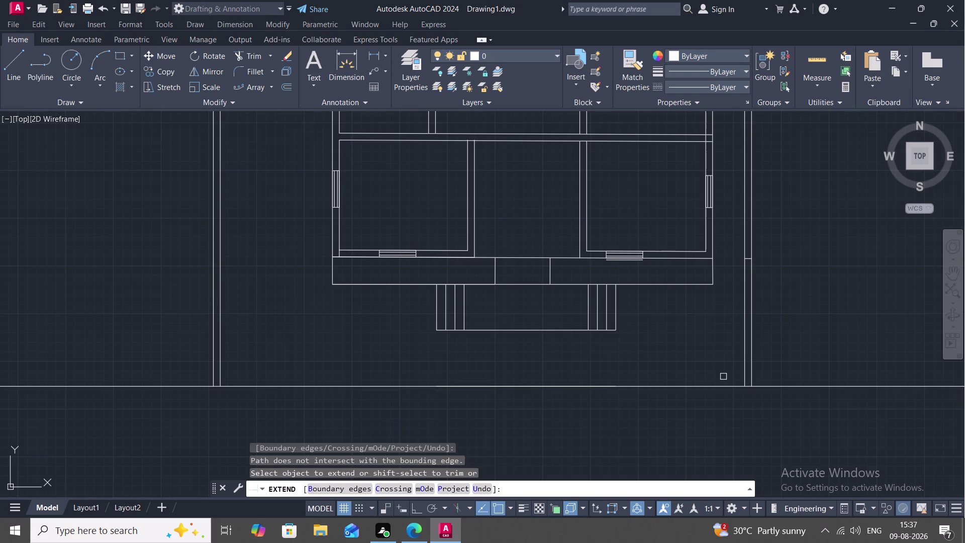
key(Escape)
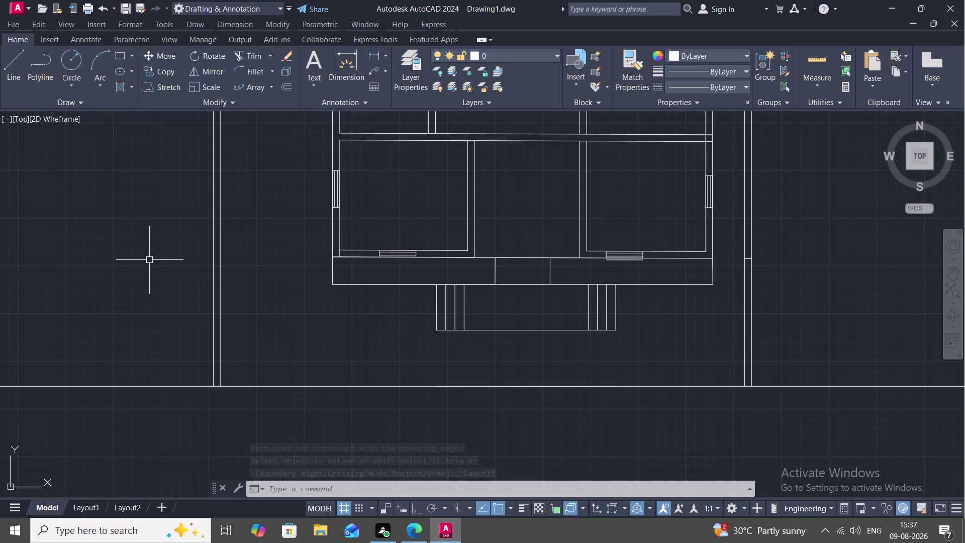
key(Escape)
Cancel a stray trim on the right boundary and pan to show the bottom boundary.
scroll(up, 3)
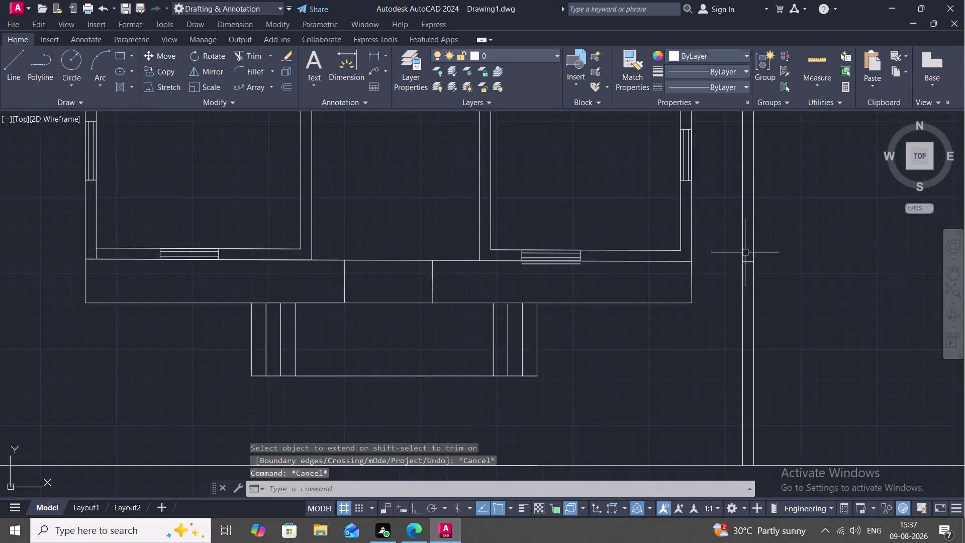
scroll(up, 3)
text(TR)
key(space)
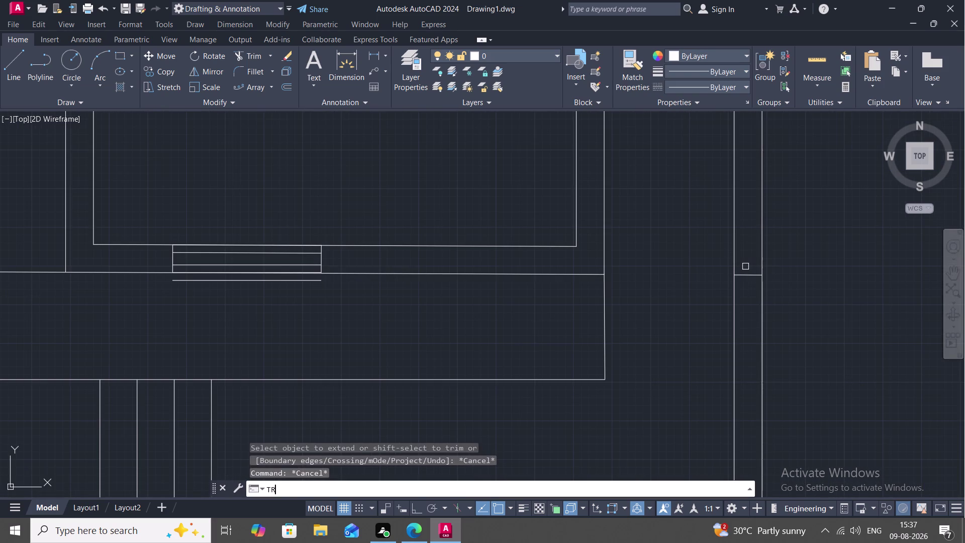
click(747, 274)
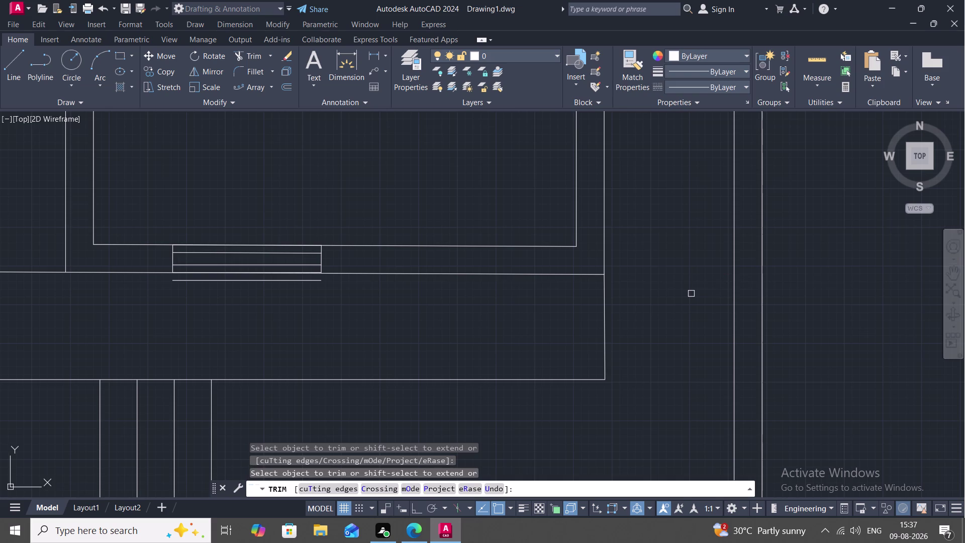
key(Escape)
scroll(down, 3)
scroll(down, 3)
scroll(down, 3)
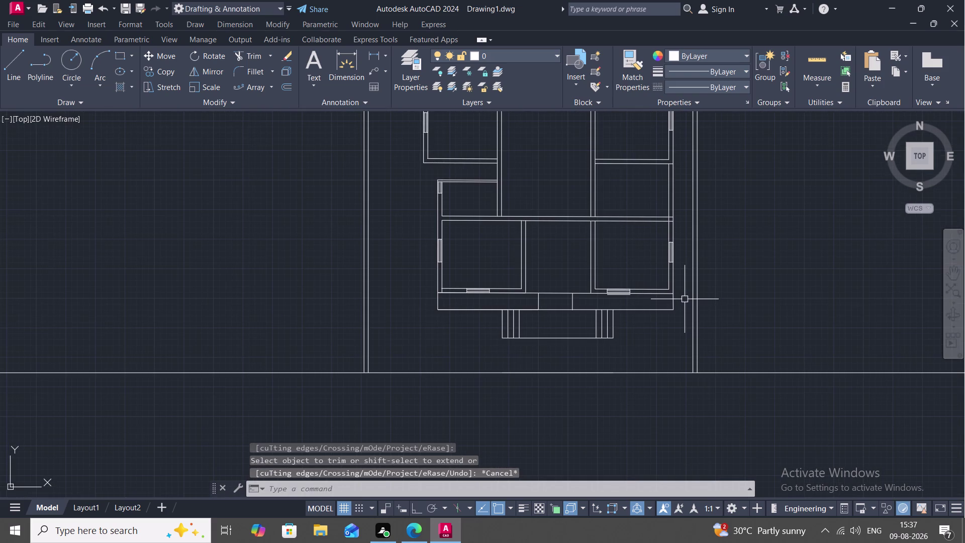
middle_drag(674, 333, 700, 303)
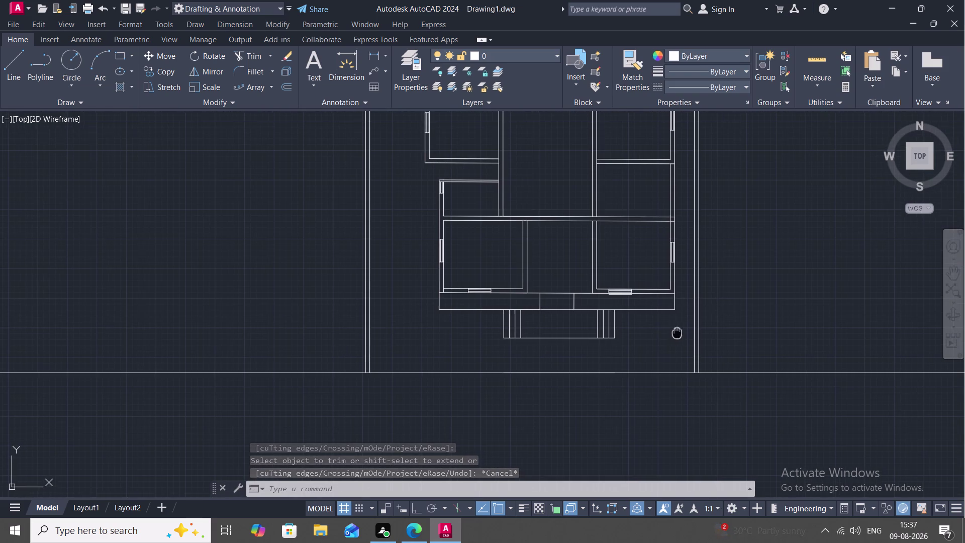
middle_drag(700, 303, 700, 302)
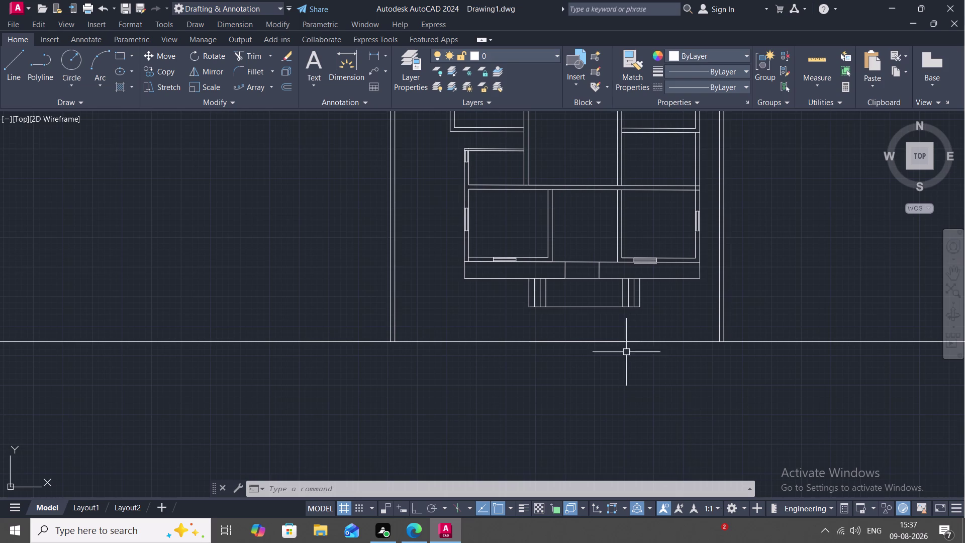
Offset the bottom compound boundary line 9" downward to form a second line.
text(ON)
key(space)
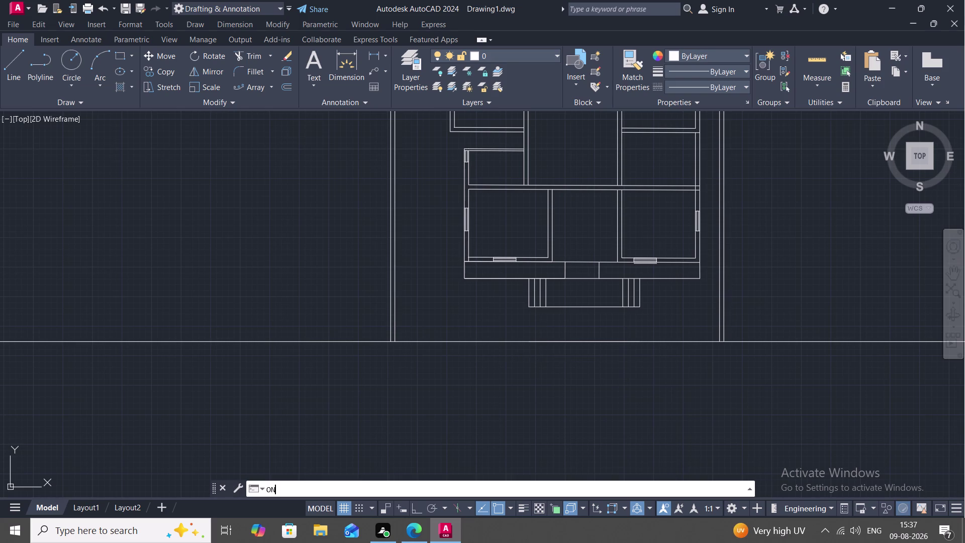
key(o)
key(space)
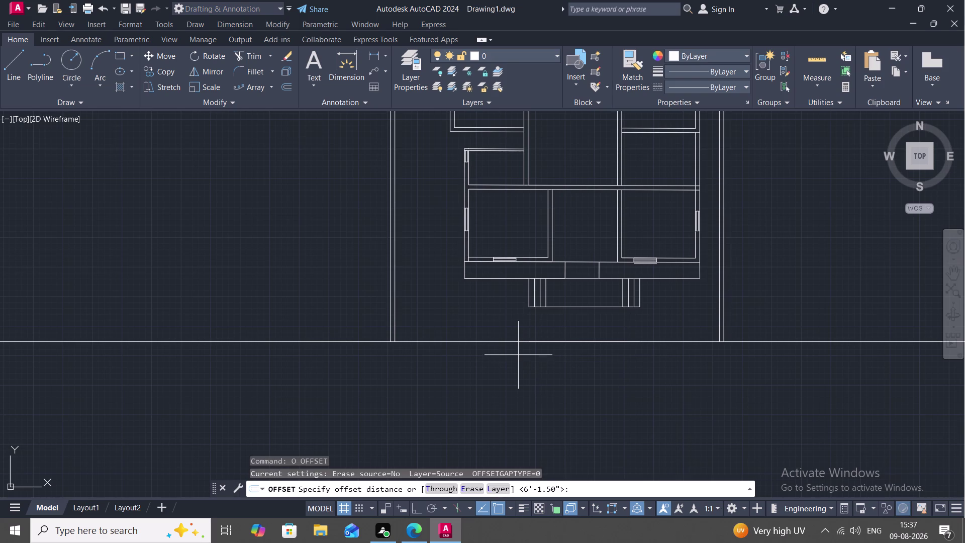
key(o)
key(space)
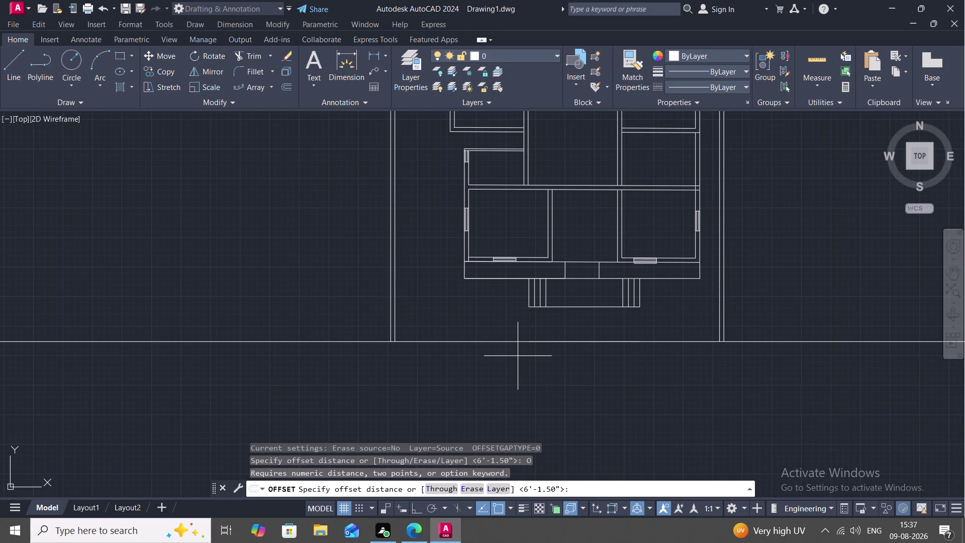
key(9)
key(shift+quotedbl)
key(space)
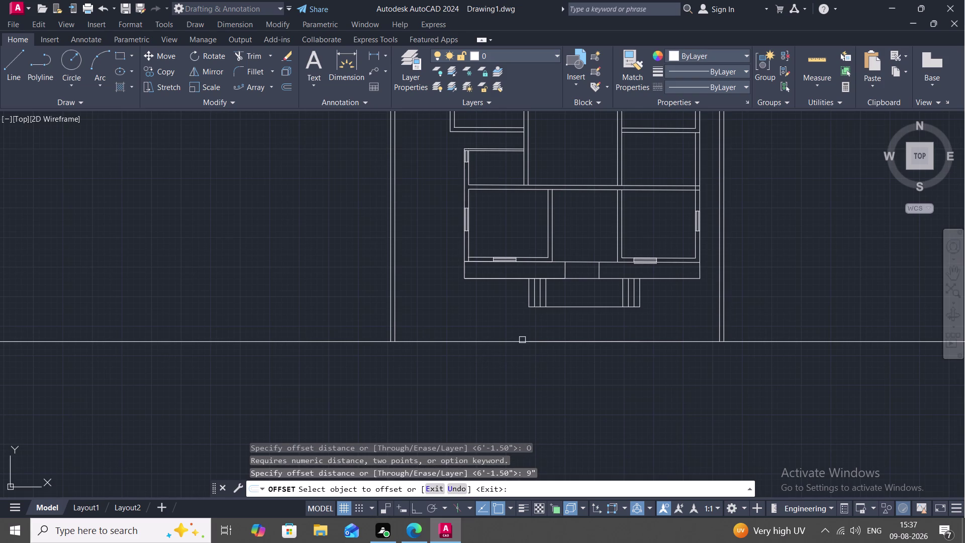
click(524, 342)
click(527, 364)
key(Escape)
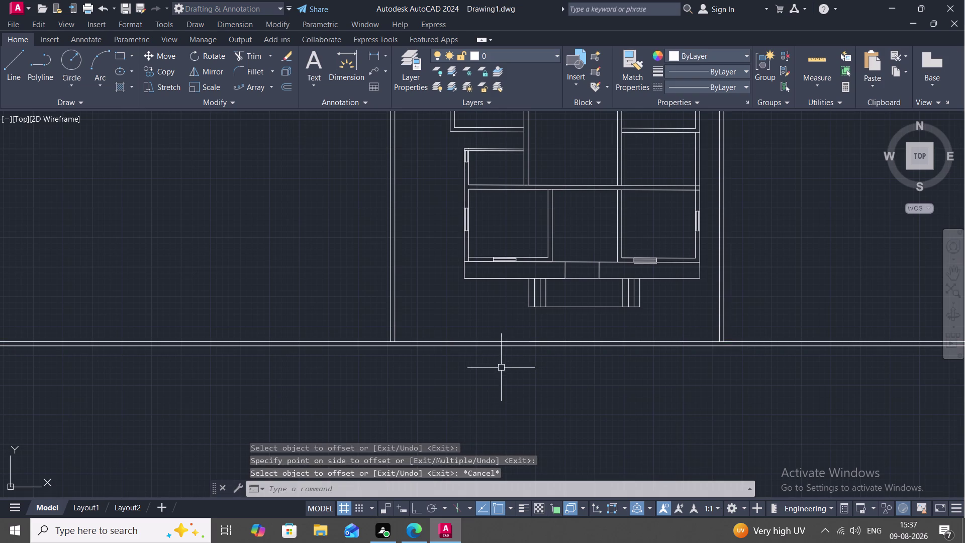
Extend the left and right boundary lines down to the new lower line using EXTEND.
text(EX)
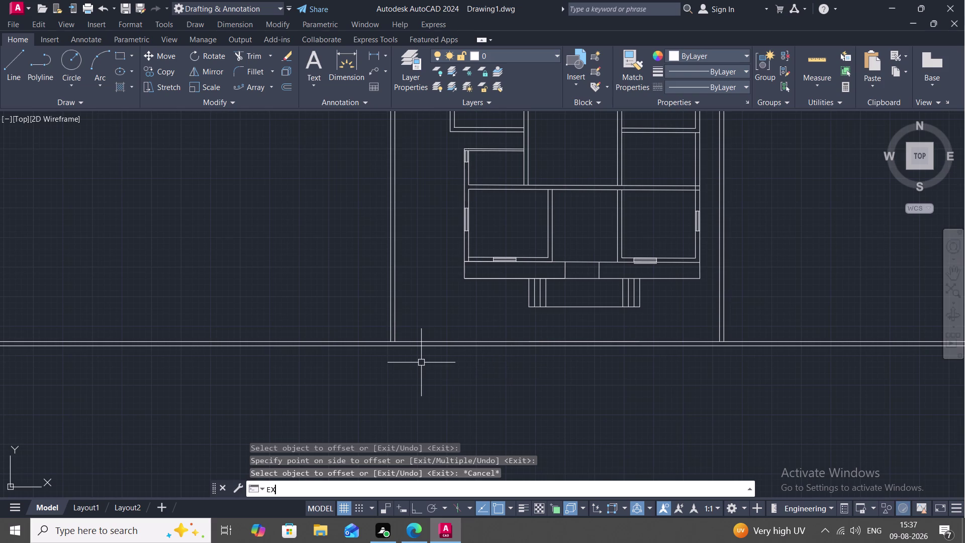
key(space)
click(392, 324)
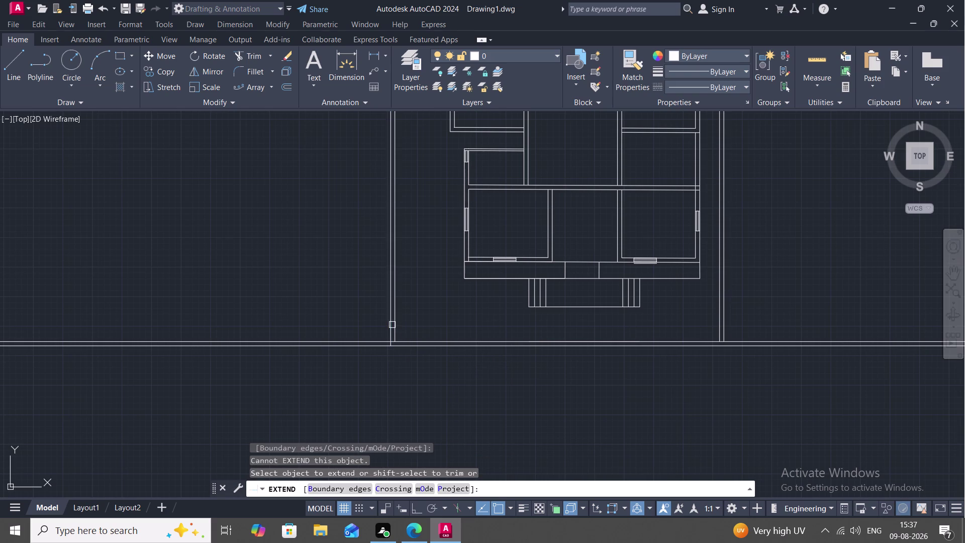
click(396, 327)
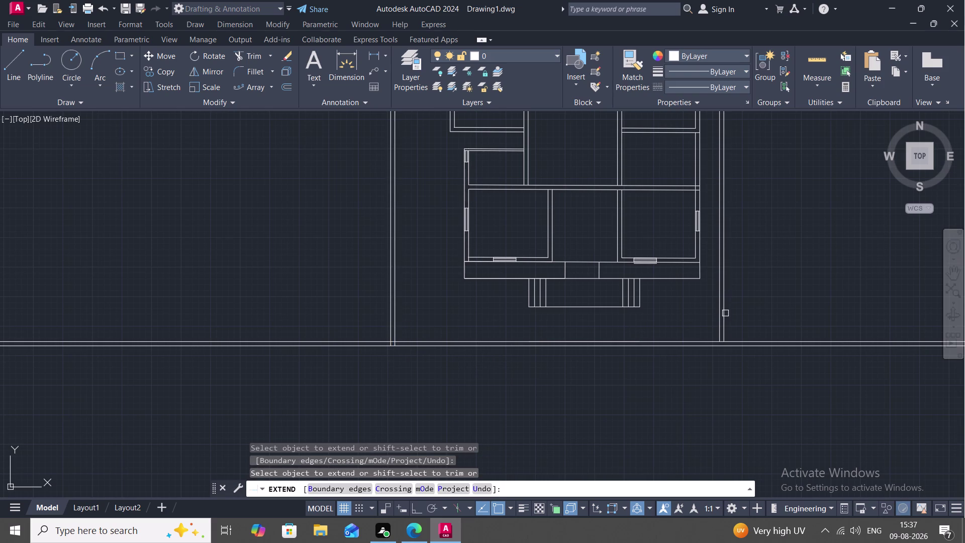
click(724, 316)
click(719, 327)
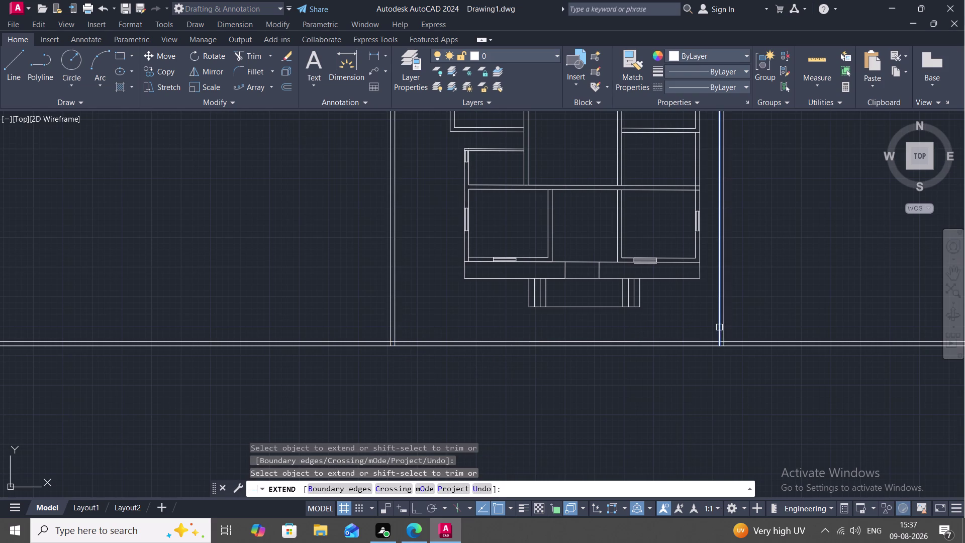
key(Escape)
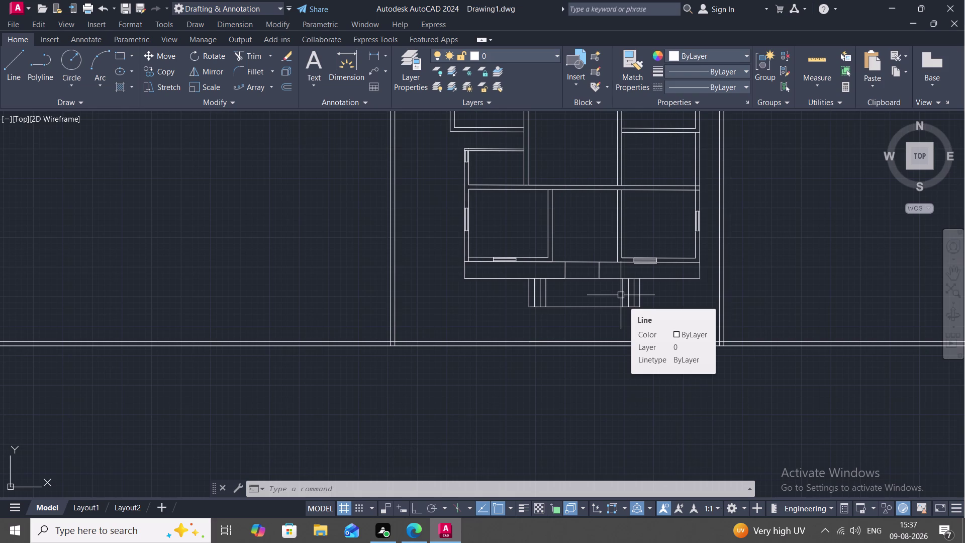
Trim the crossing line segments at the bottom-left boundary corner.
text(TR)
key(space)
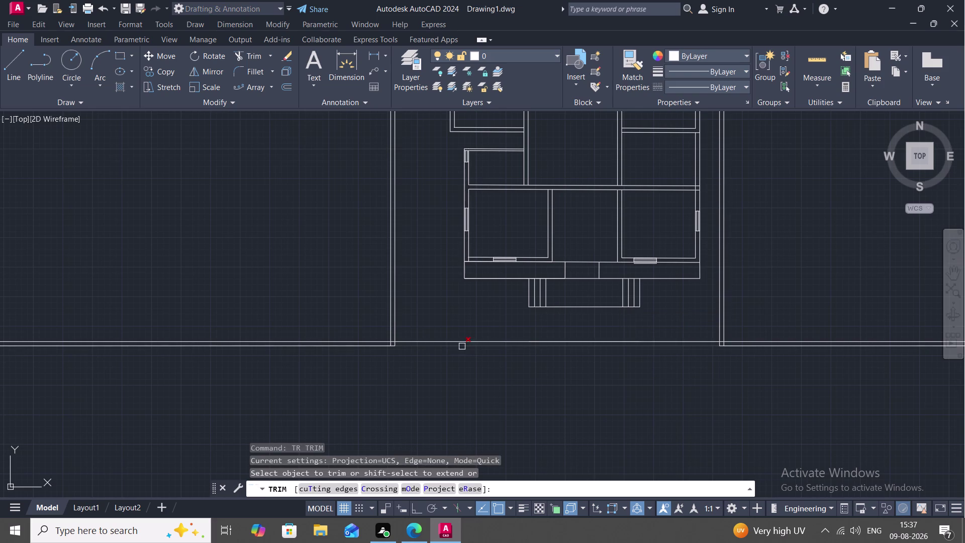
key(1)
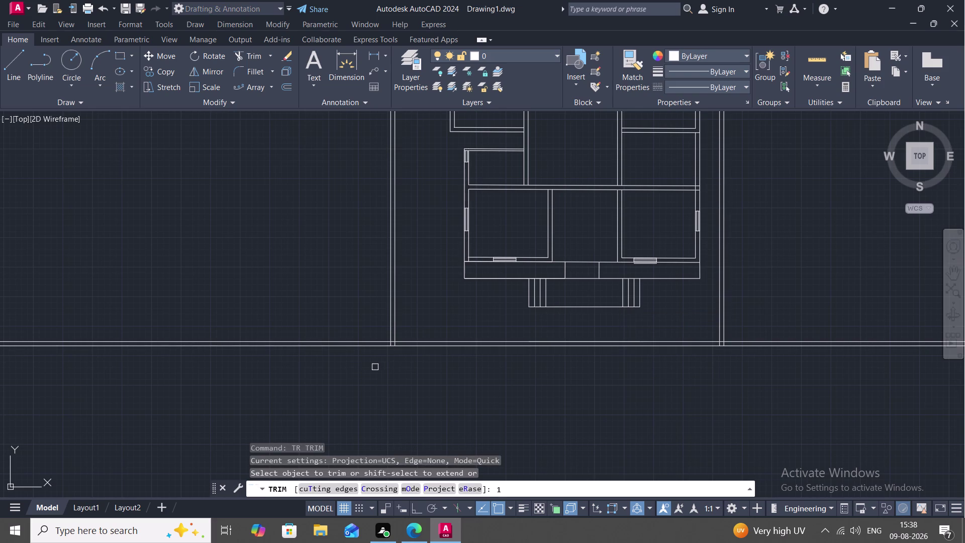
scroll(up, 3)
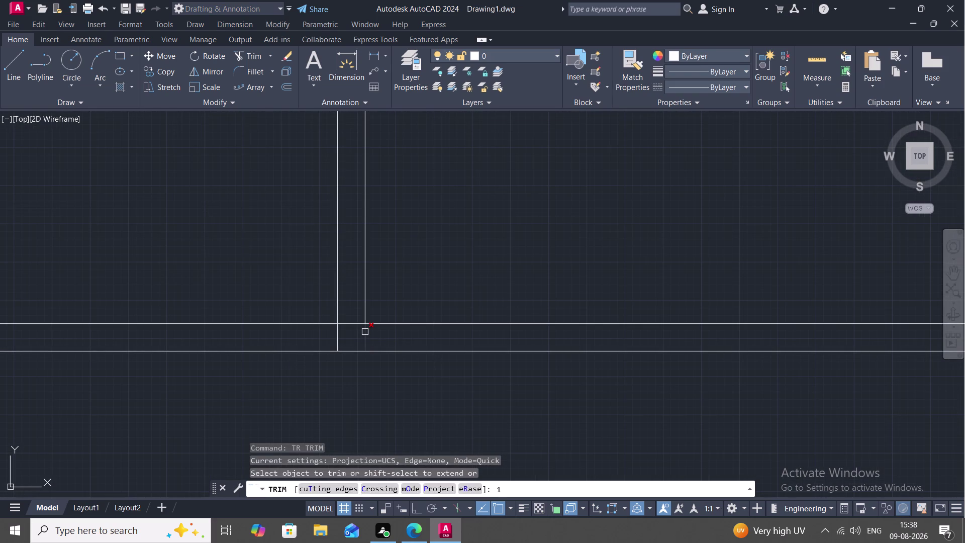
click(365, 332)
click(351, 323)
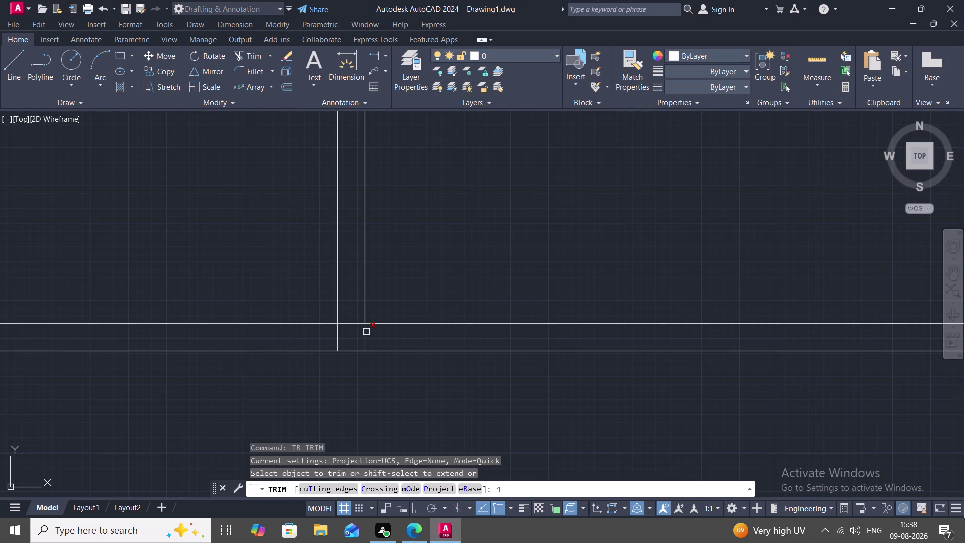
click(368, 333)
click(350, 323)
drag(349, 296, 354, 313)
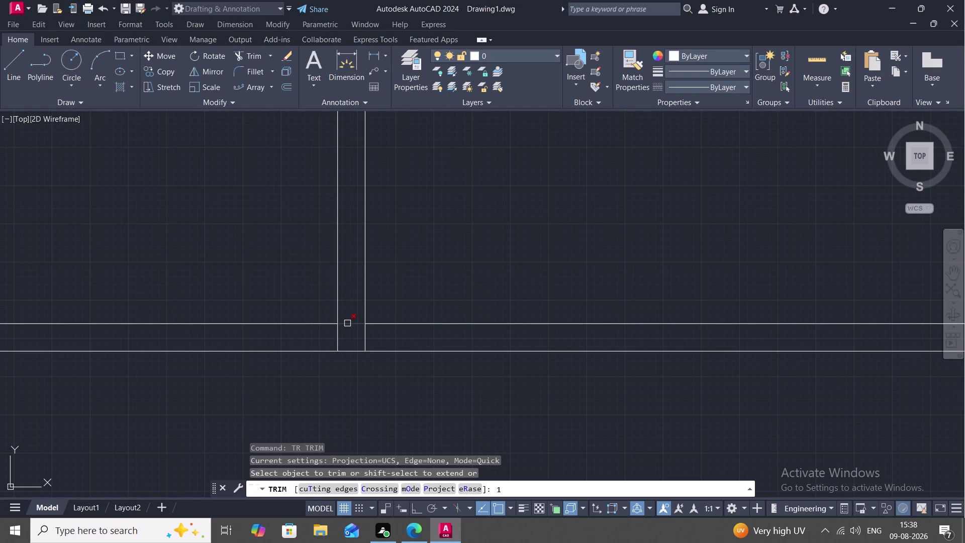
click(347, 323)
scroll(down, 3)
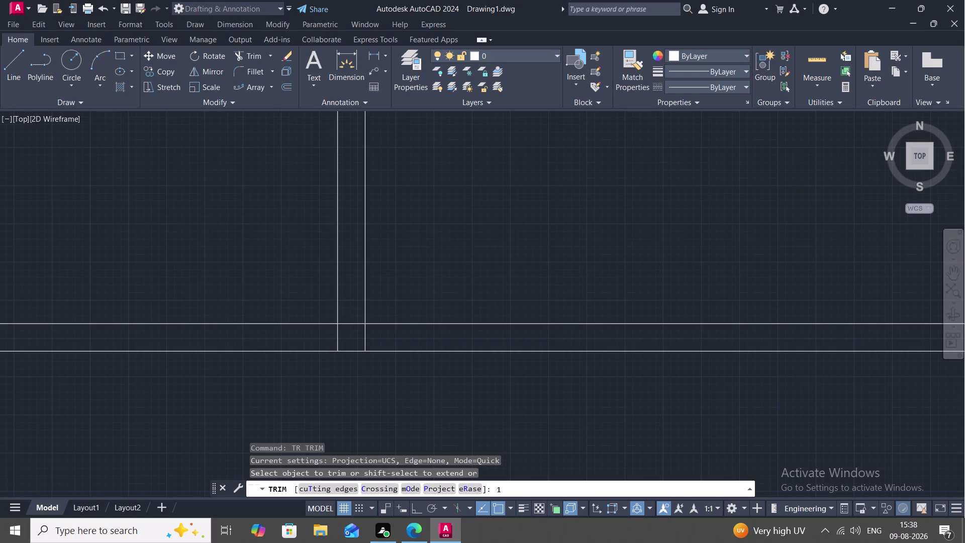
click(350, 327)
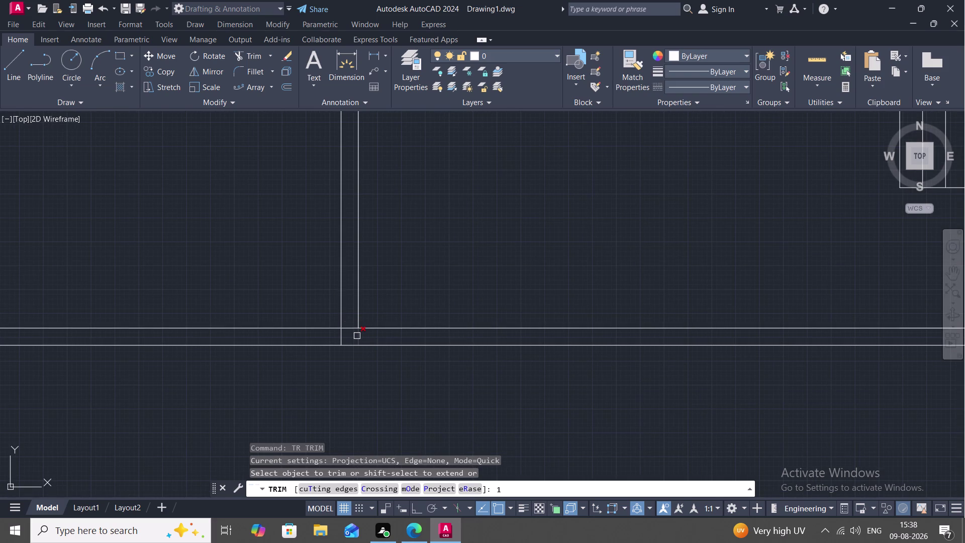
click(356, 336)
drag(347, 309, 352, 323)
key(Escape)
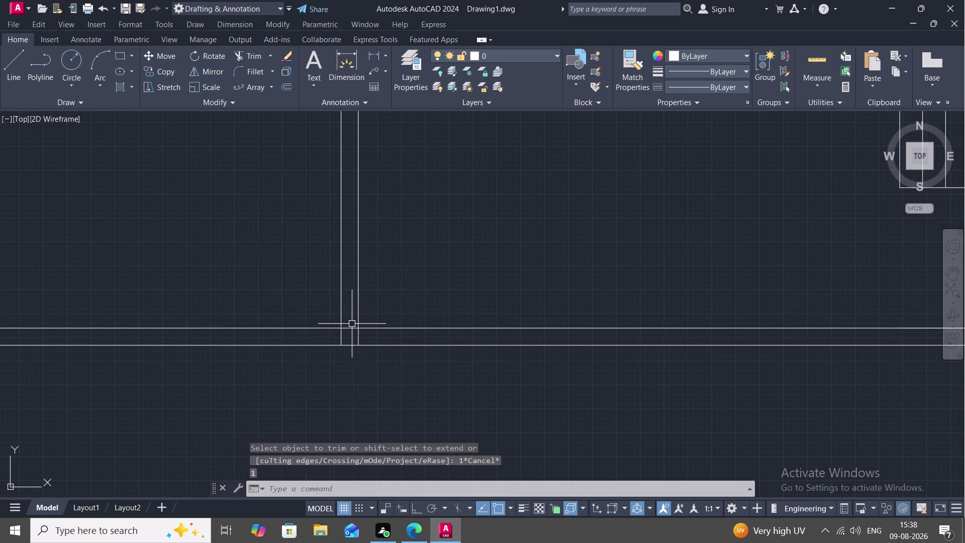
Restart trimming and clear the remaining overhangs at the bottom-left corner.
key(space)
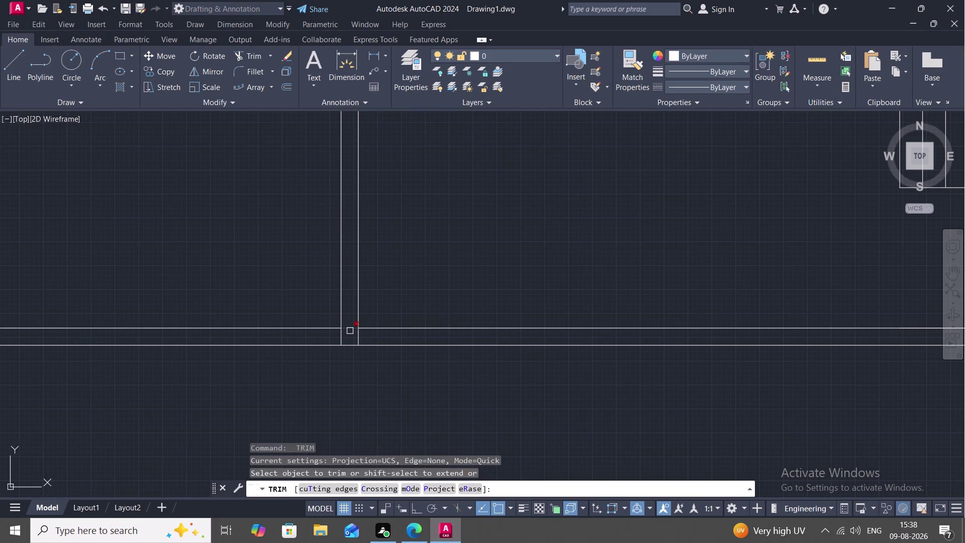
click(350, 330)
click(358, 336)
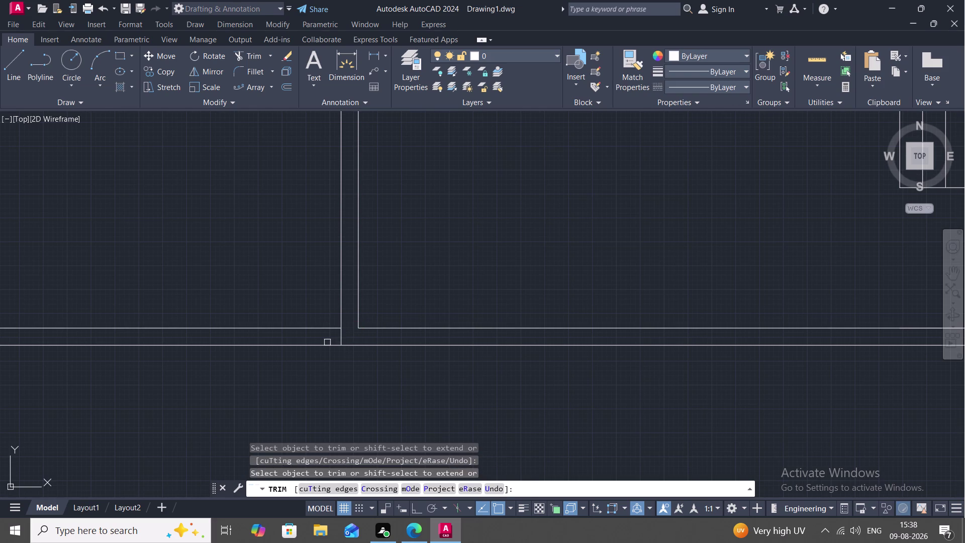
click(327, 342)
click(324, 330)
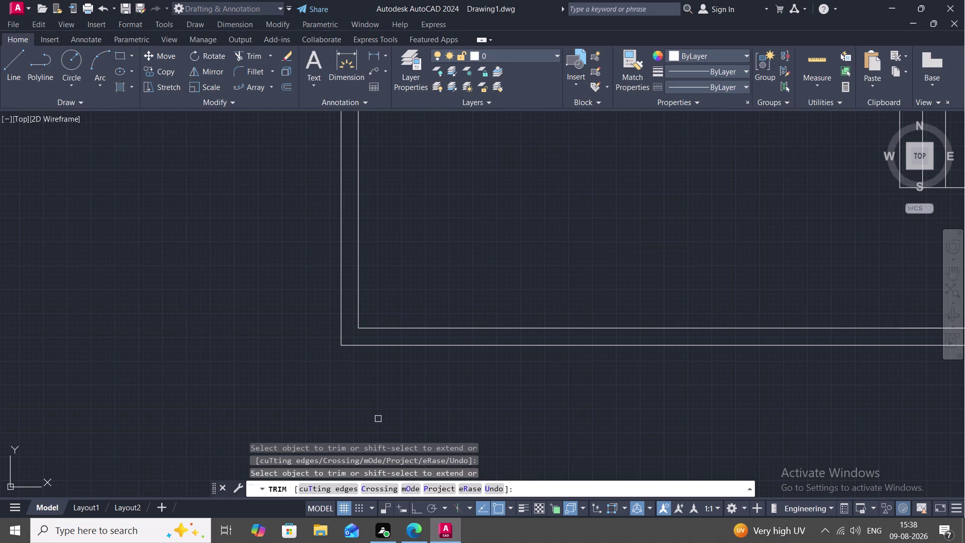
Trim the overshooting and crossing lines at the bottom-right boundary corner.
scroll(down, 3)
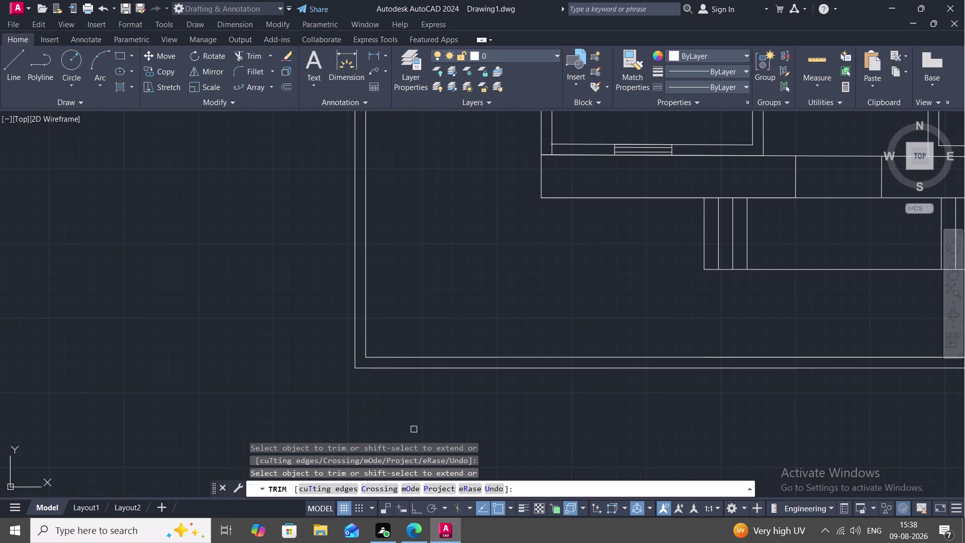
middle_drag(465, 401, 202, 351)
scroll(down, 3)
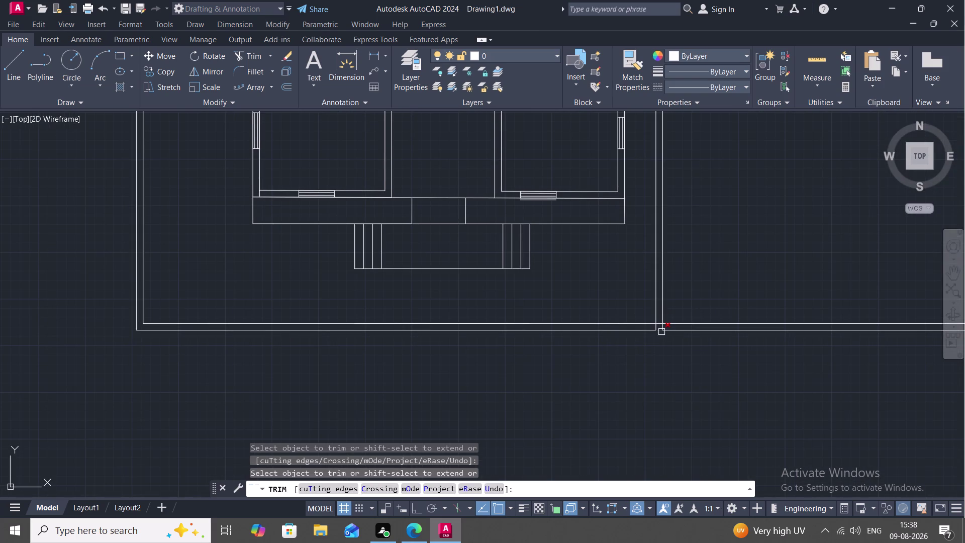
scroll(up, 3)
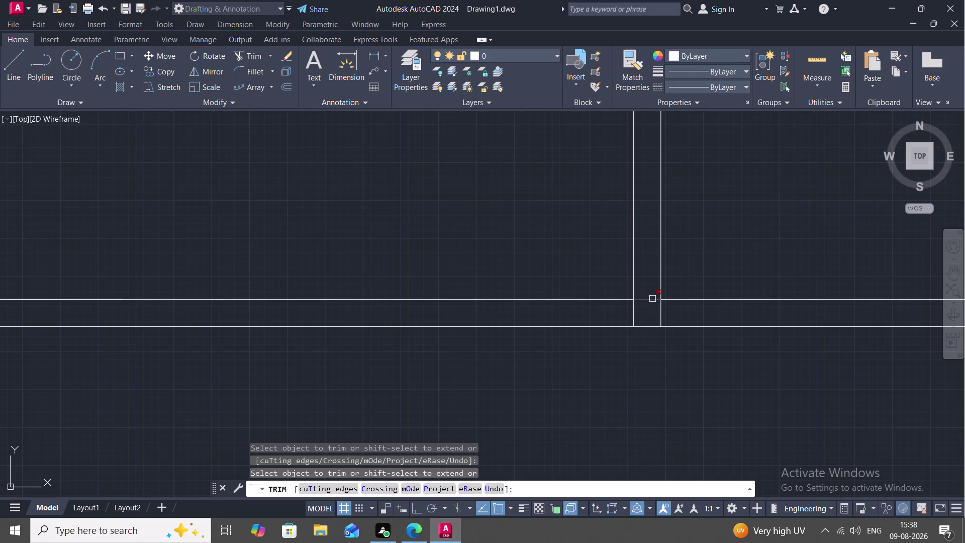
click(652, 299)
click(634, 311)
click(757, 299)
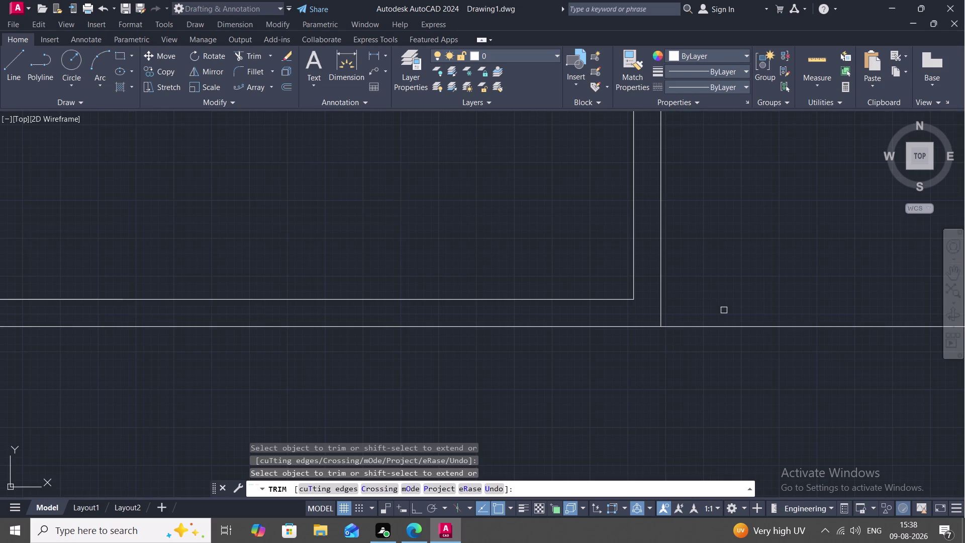
click(730, 324)
Review the closed bottom double-line boundary and end the trim command.
scroll(down, 3)
scroll(down, 3)
scroll(down, 3)
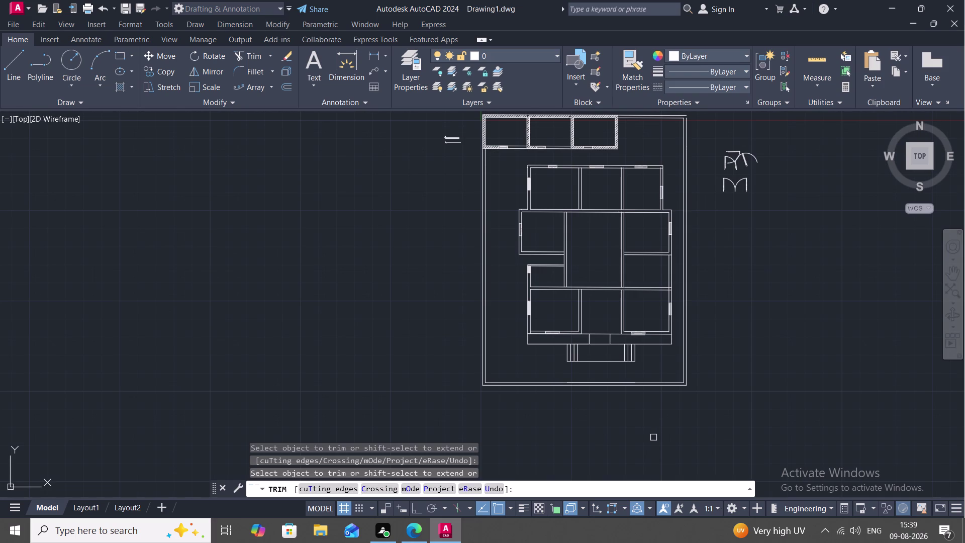
scroll(up, 3)
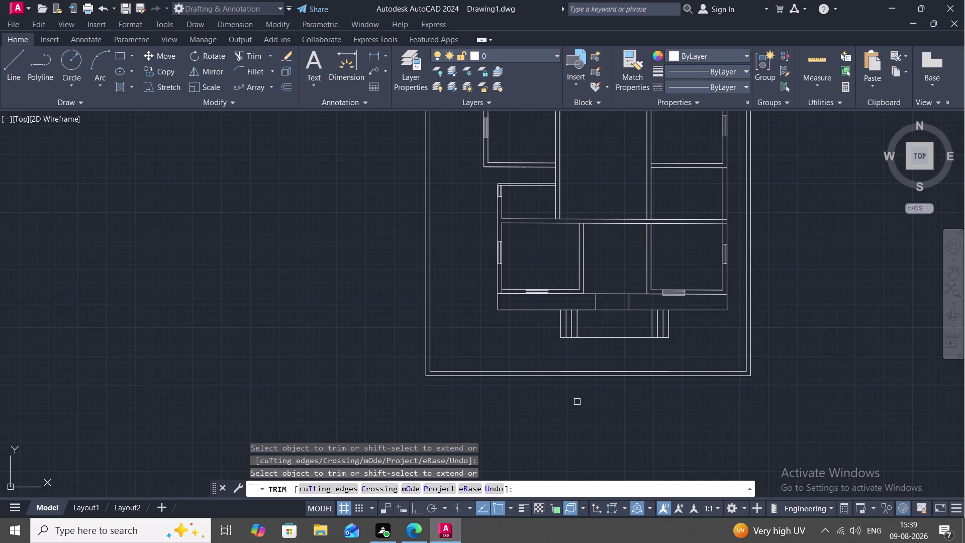
middle_drag(577, 402, 558, 409)
middle_drag(565, 403, 540, 375)
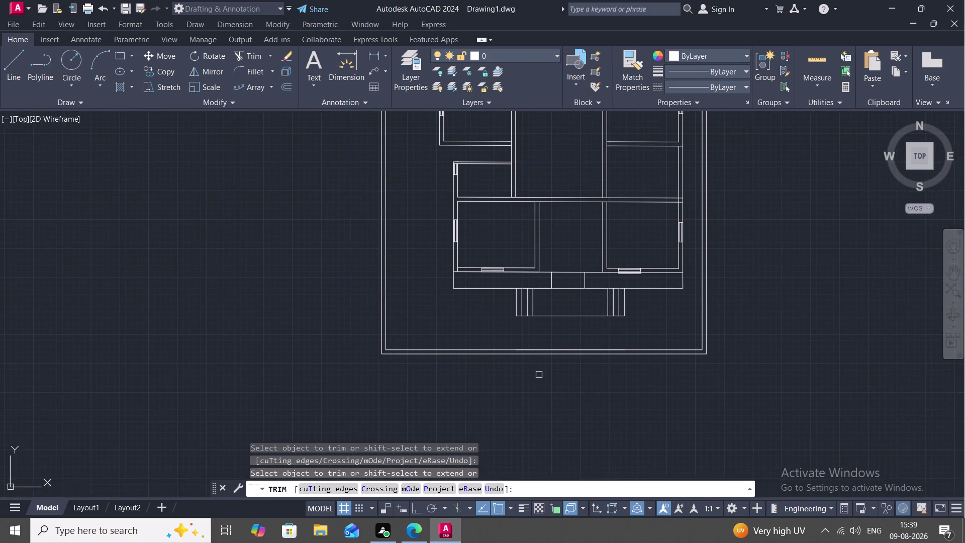
scroll(down, 3)
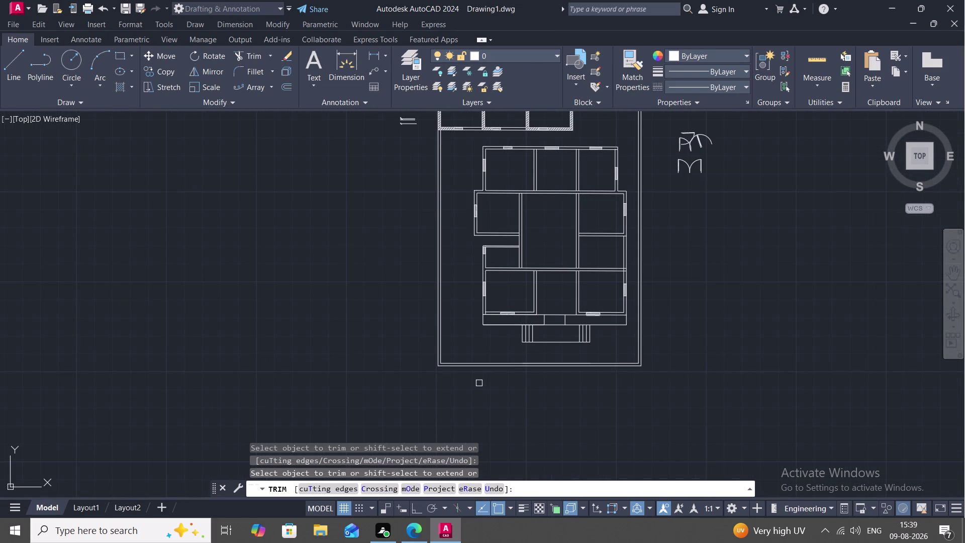
scroll(up, 3)
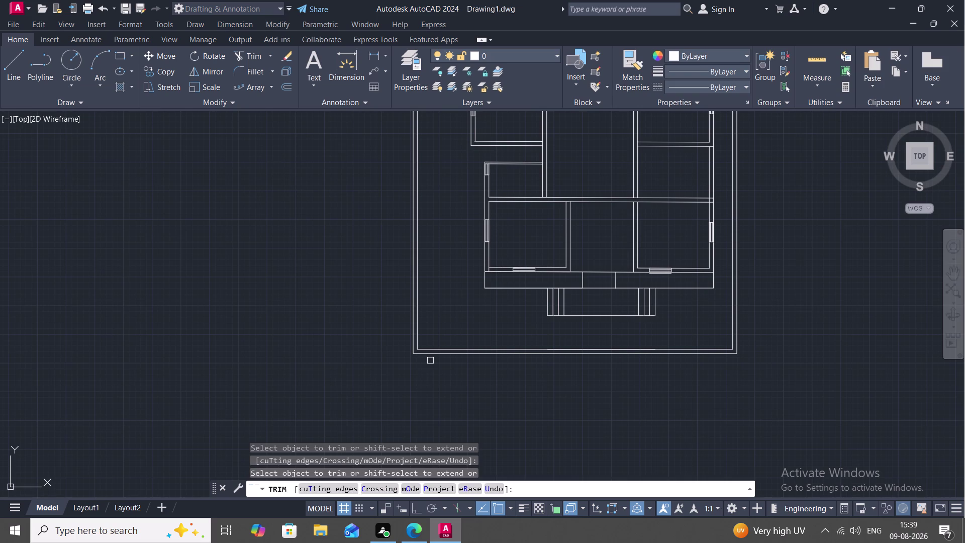
text(L)
key(space)
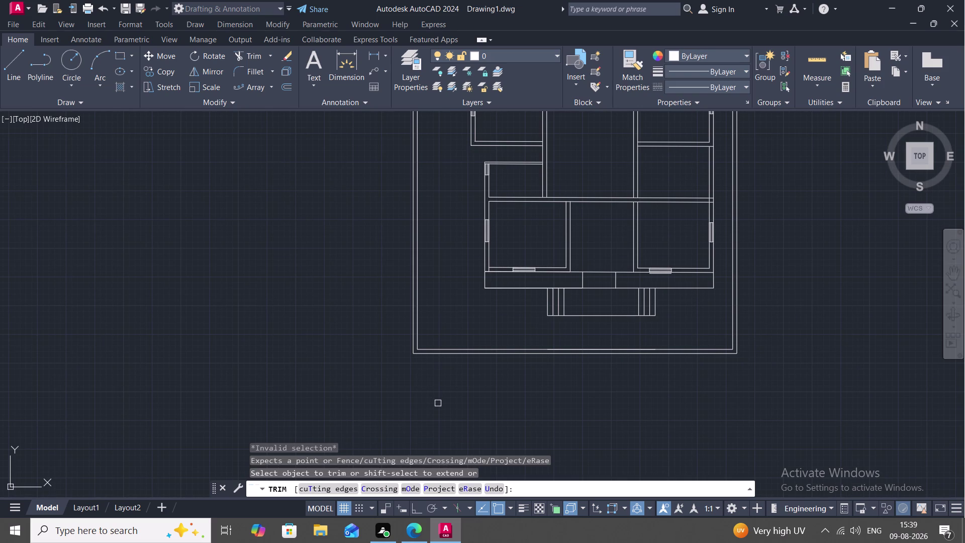
key(Escape)
text(L)
key(space)
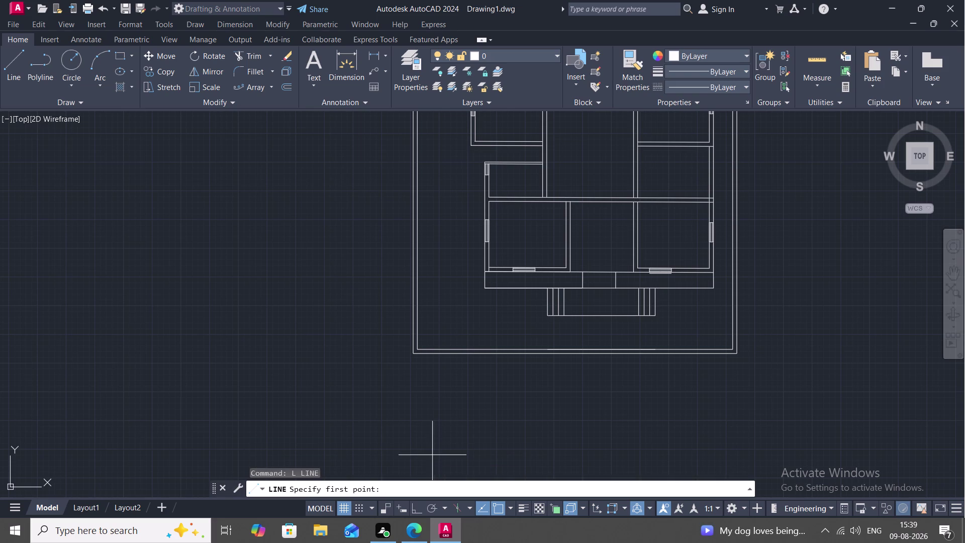
scroll(up, 3)
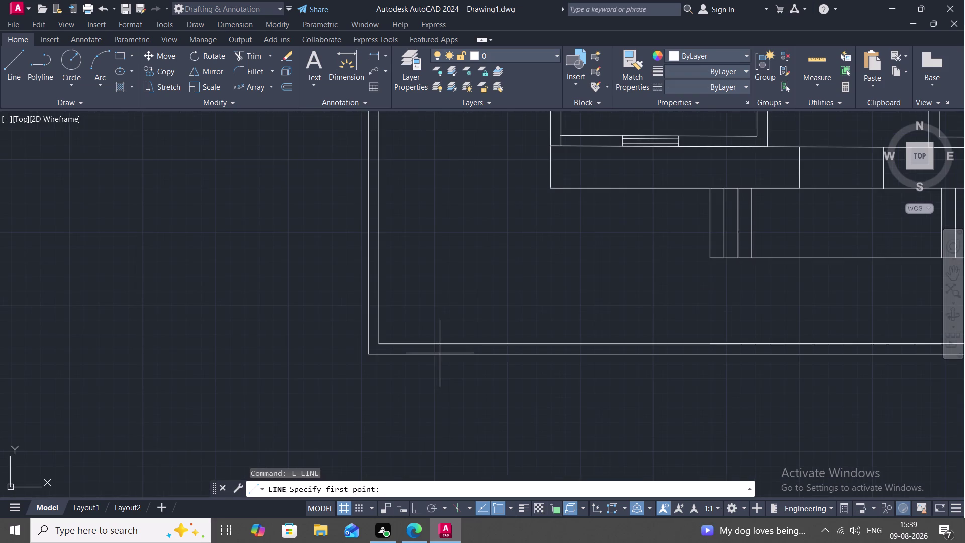
middle_drag(445, 356, 557, 331)
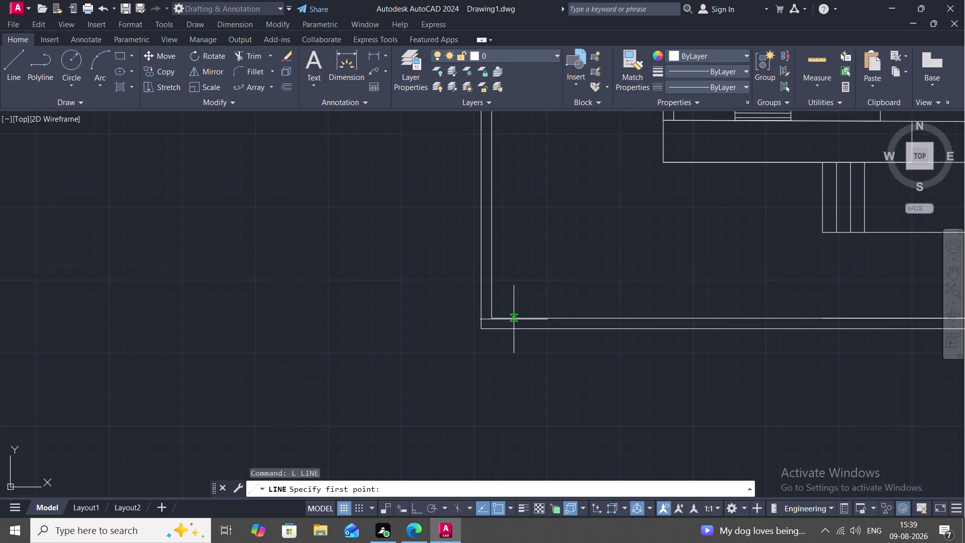
click(513, 319)
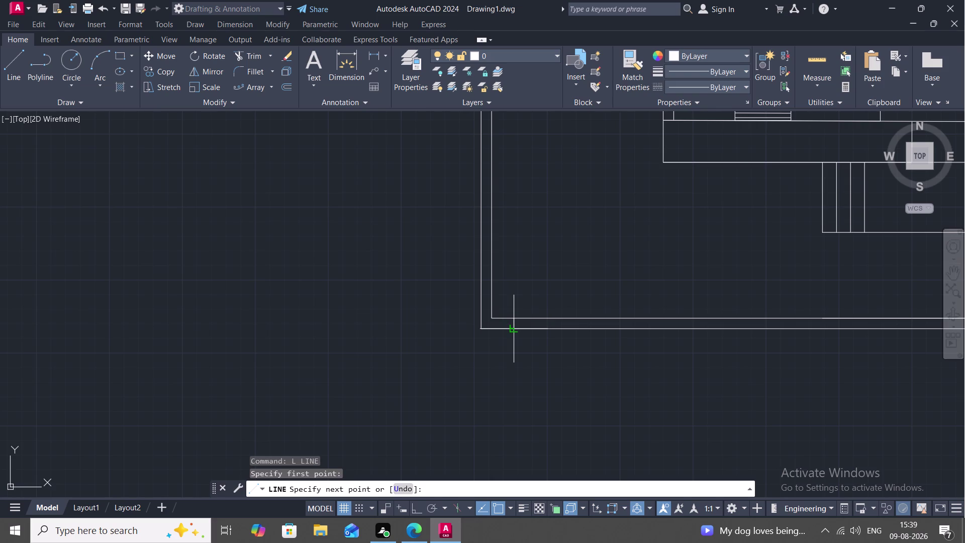
click(516, 331)
key(Escape)
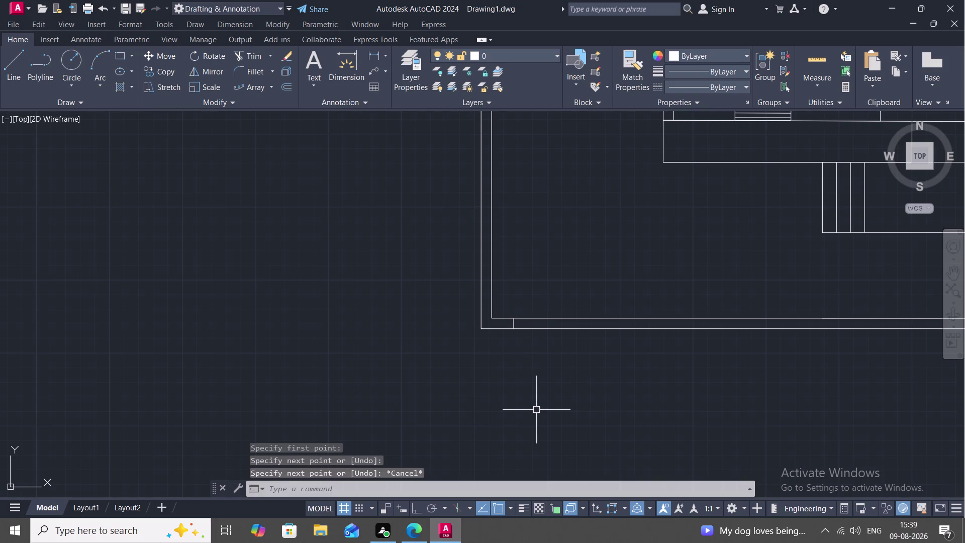
middle_drag(863, 283, 686, 408)
scroll(down, 3)
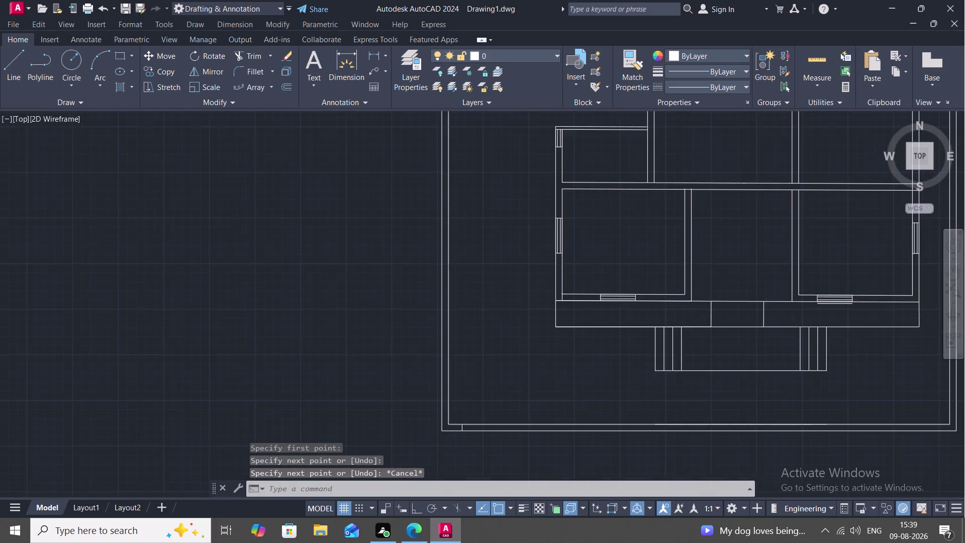
middle_drag(650, 379, 545, 245)
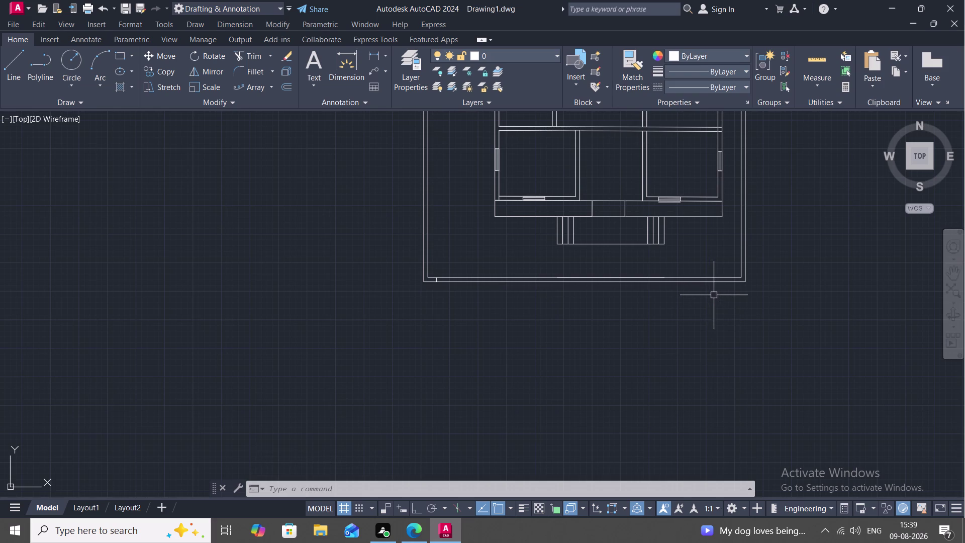
scroll(up, 3)
scroll(up, 3)
middle_drag(713, 291, 737, 298)
scroll(down, 3)
middle_drag(721, 271, 712, 234)
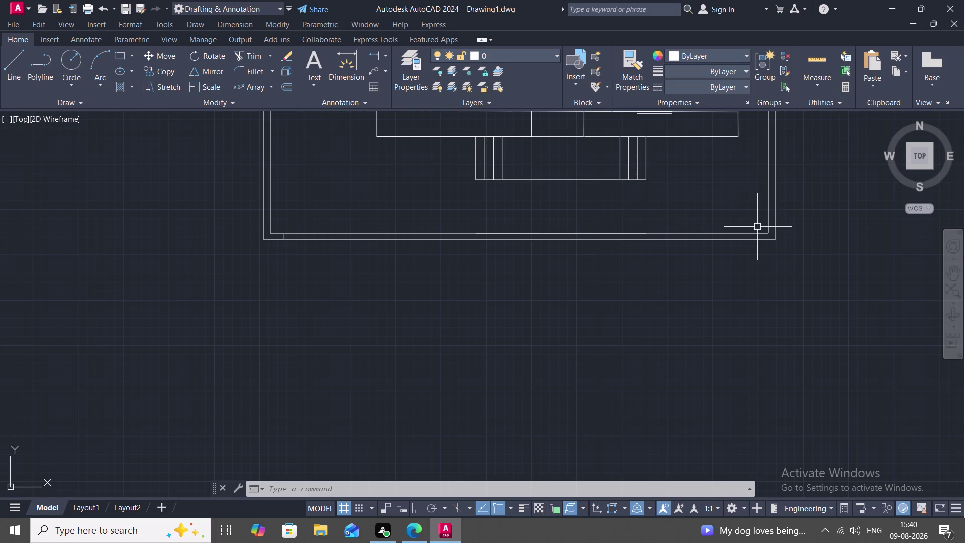
text(L)
key(space)
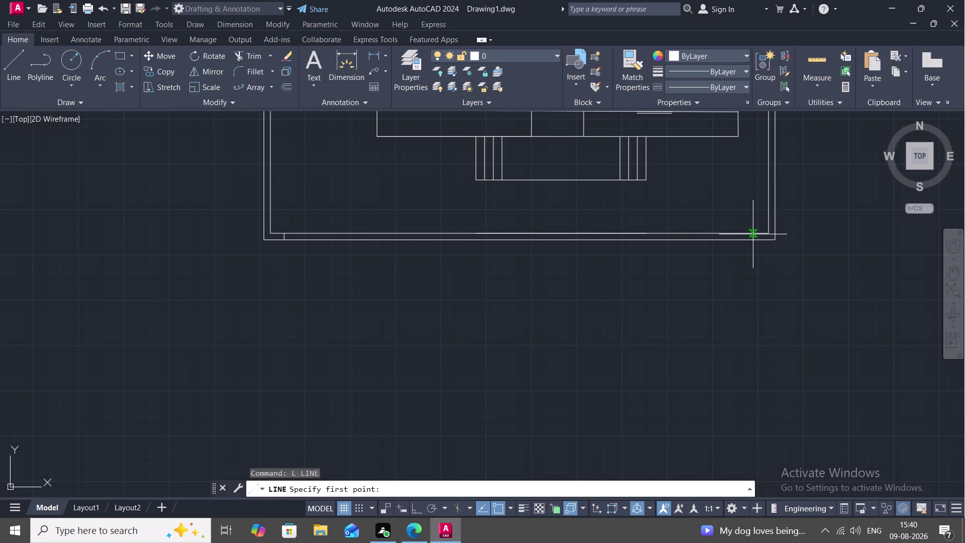
click(752, 234)
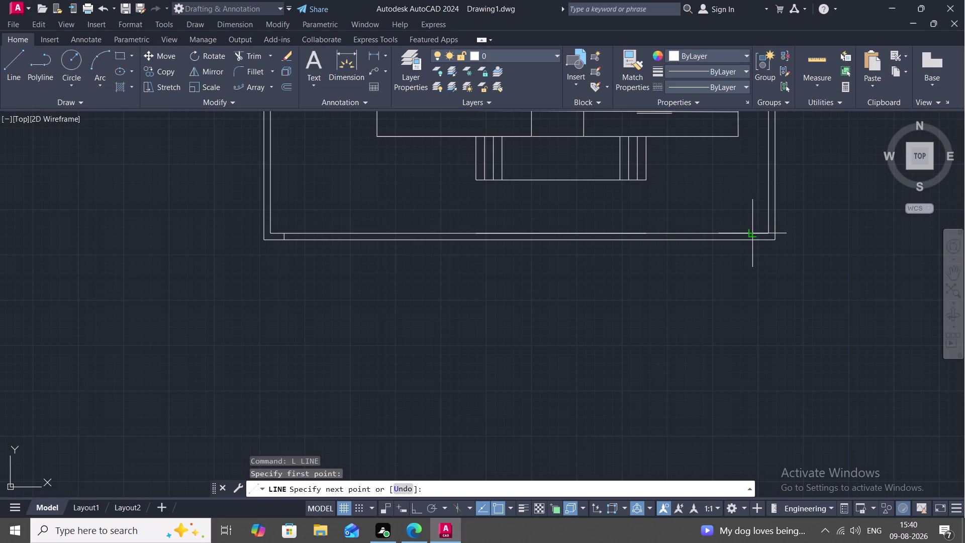
click(751, 242)
key(Escape)
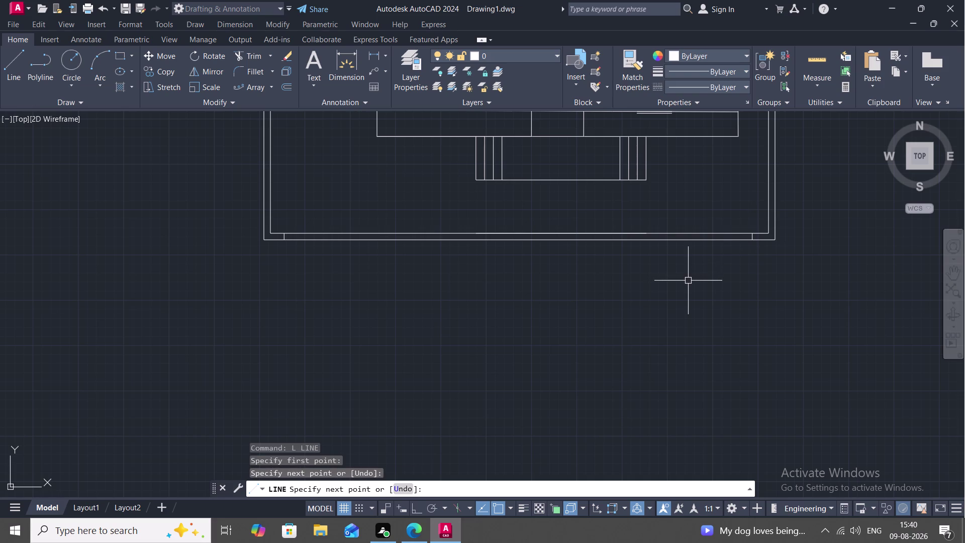
middle_drag(657, 263, 672, 271)
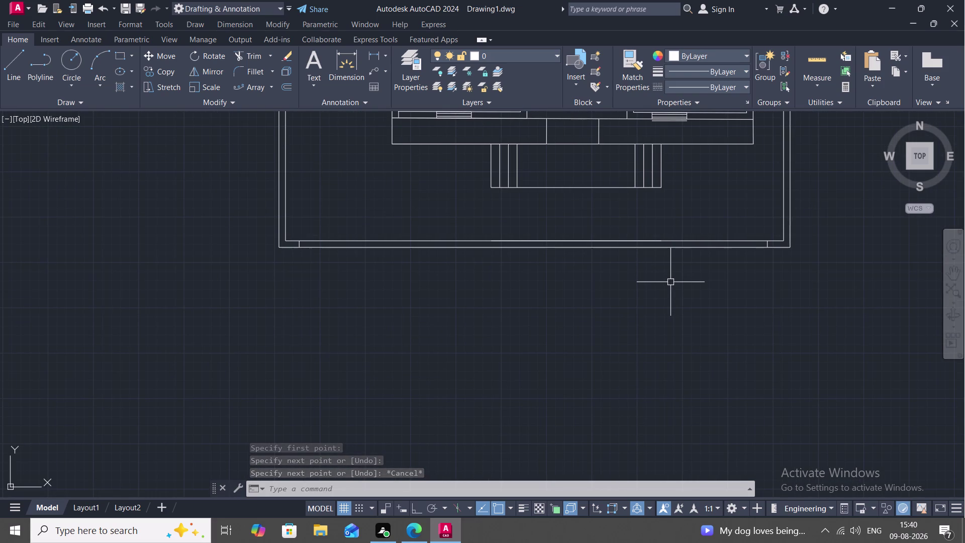
scroll(down, 3)
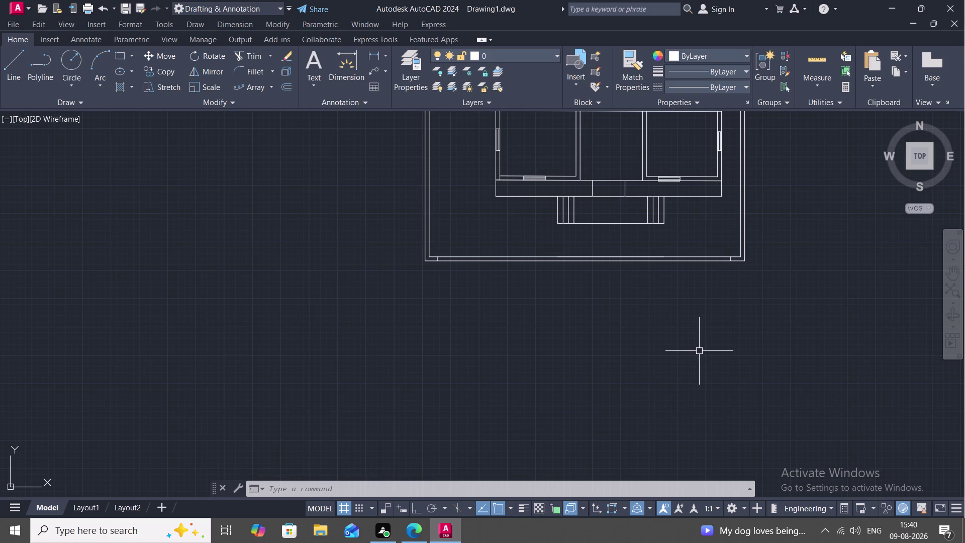
scroll(down, 3)
middle_drag(698, 352, 657, 338)
scroll(up, 3)
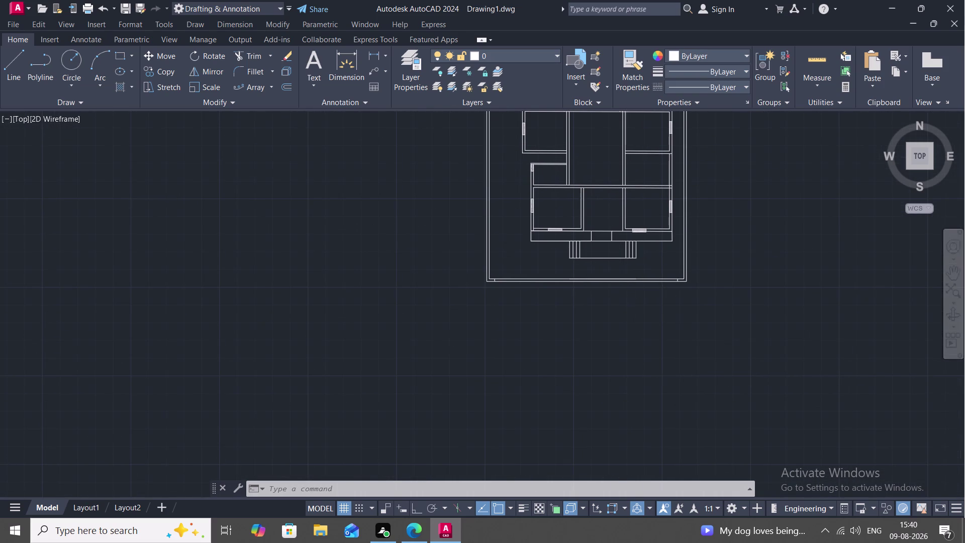
scroll(up, 3)
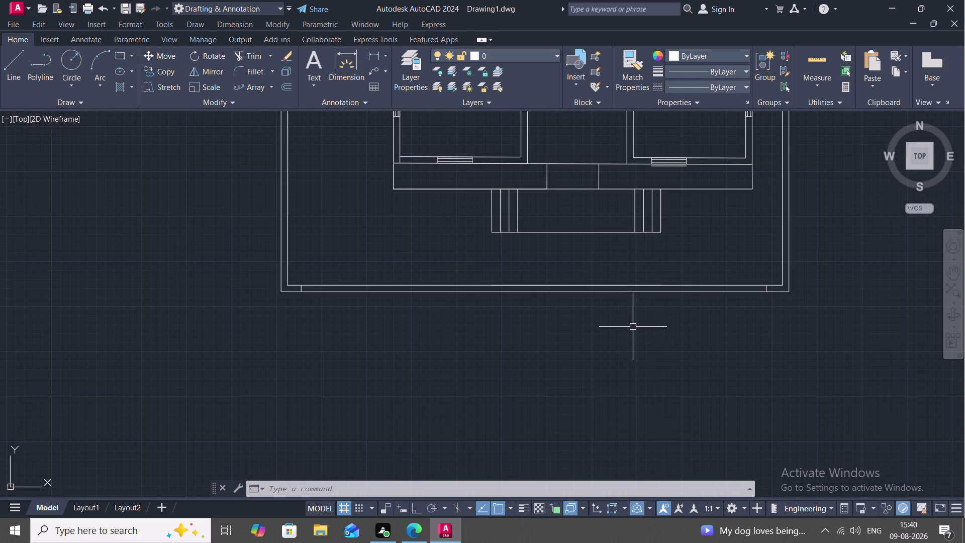
middle_drag(634, 326, 650, 334)
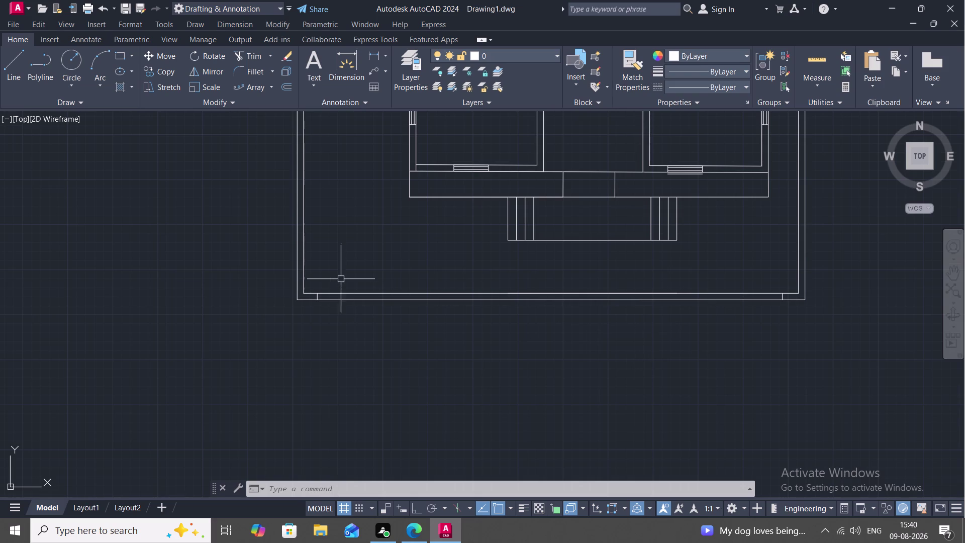
scroll(down, 3)
middle_drag(616, 359, 525, 414)
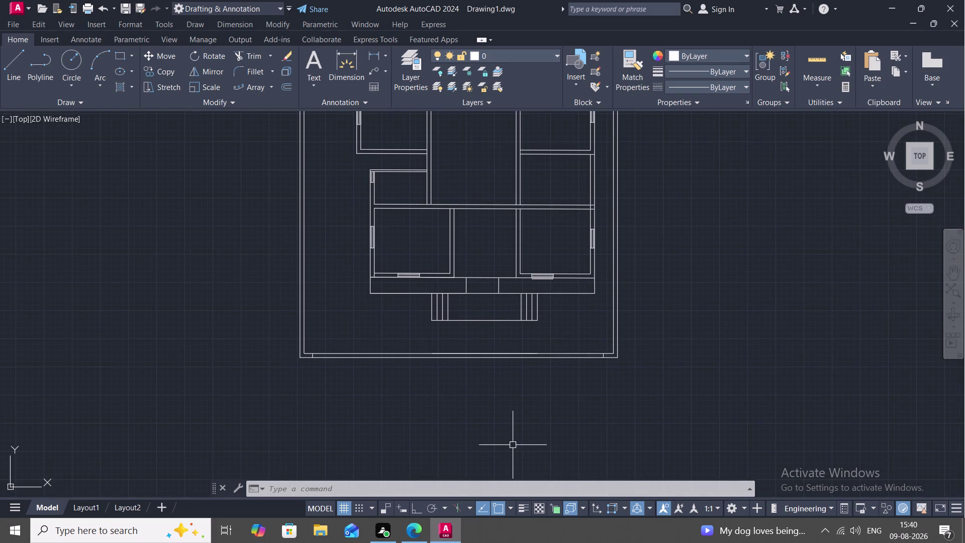
scroll(down, 3)
middle_drag(601, 330, 562, 470)
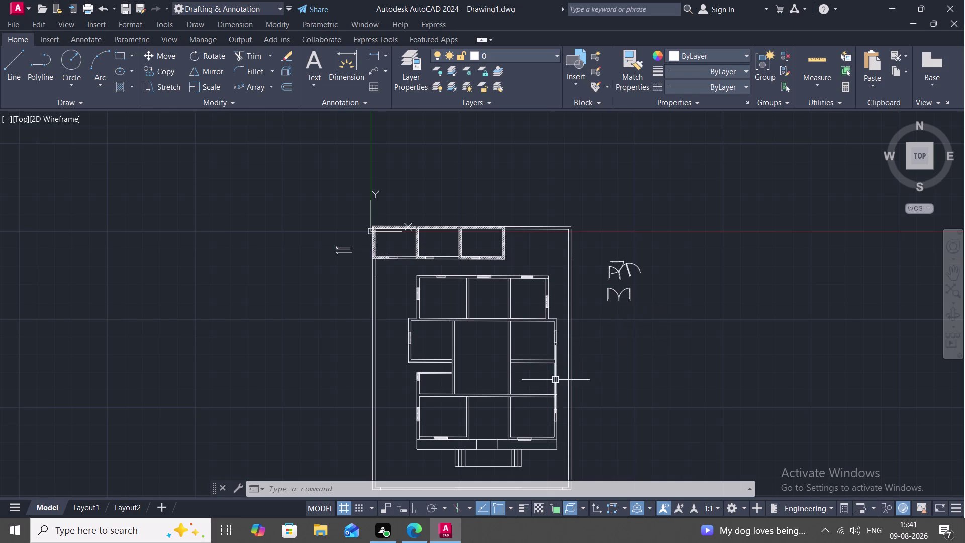
middle_drag(553, 379, 558, 316)
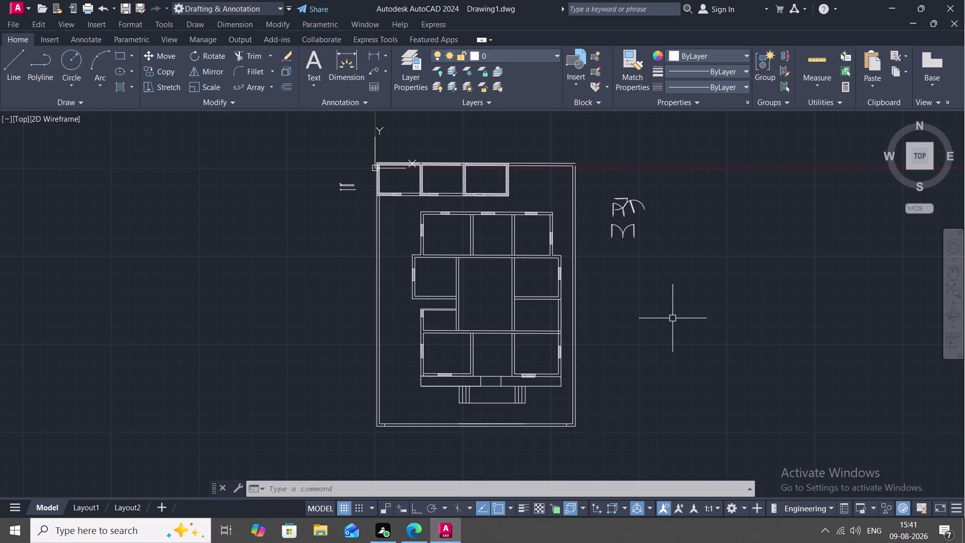
scroll(down, 3)
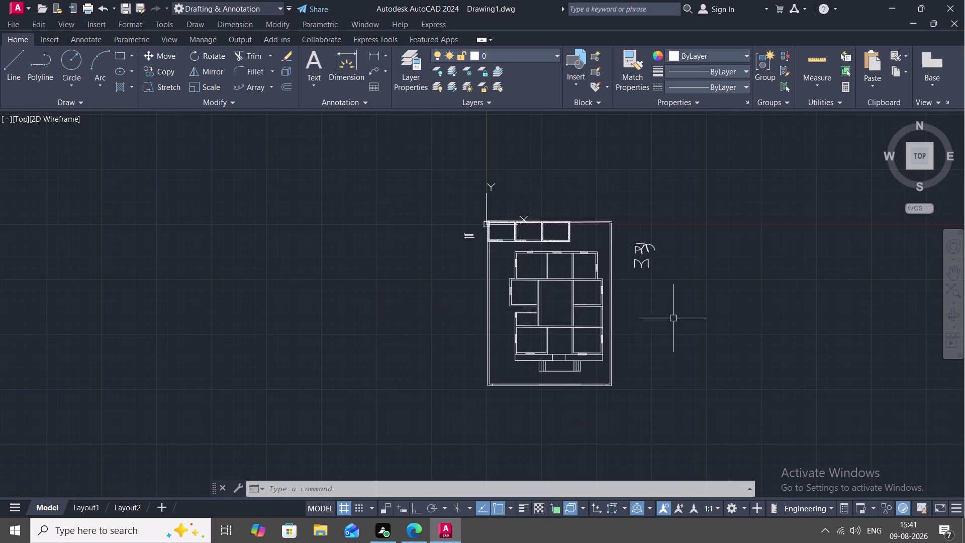
middle_drag(587, 335, 621, 203)
scroll(up, 3)
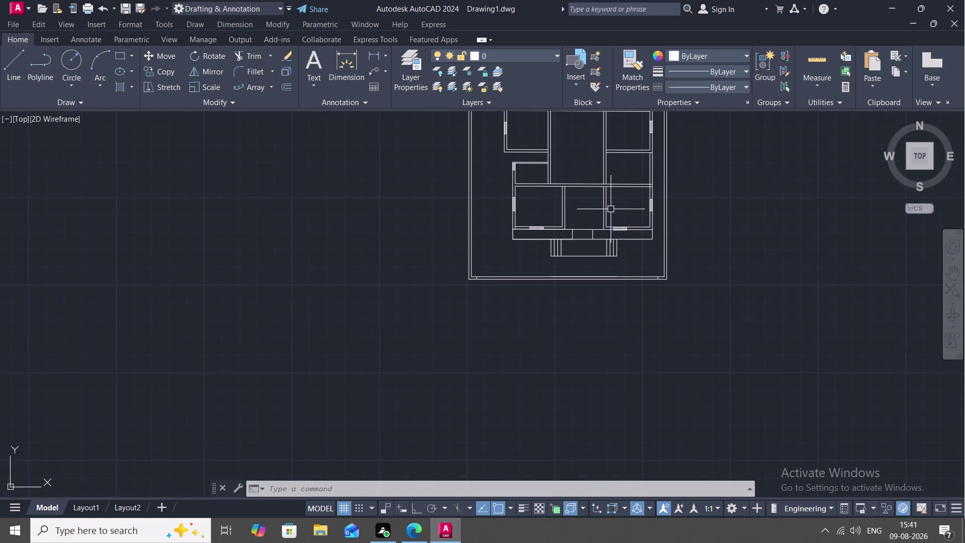
scroll(up, 3)
middle_drag(610, 209, 610, 192)
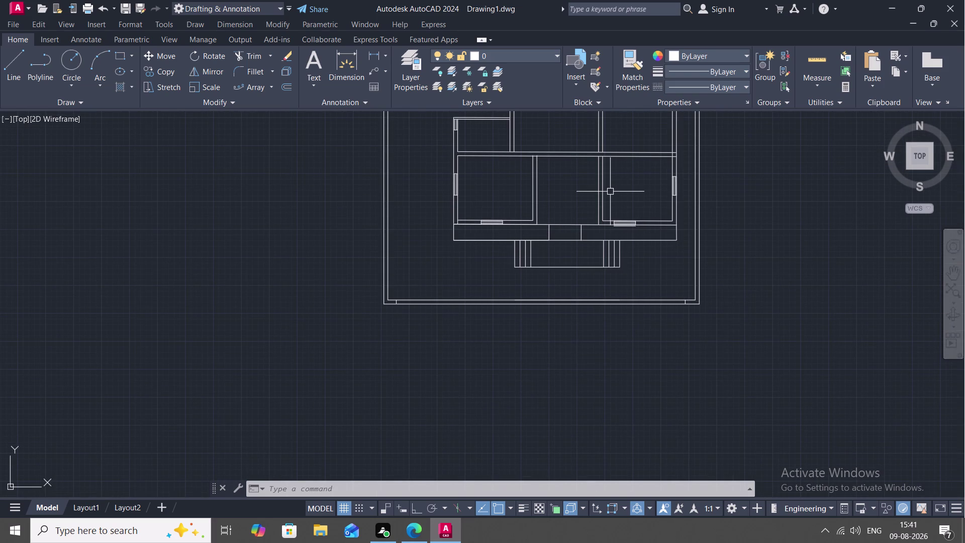
scroll(up, 3)
middle_drag(610, 192, 641, 146)
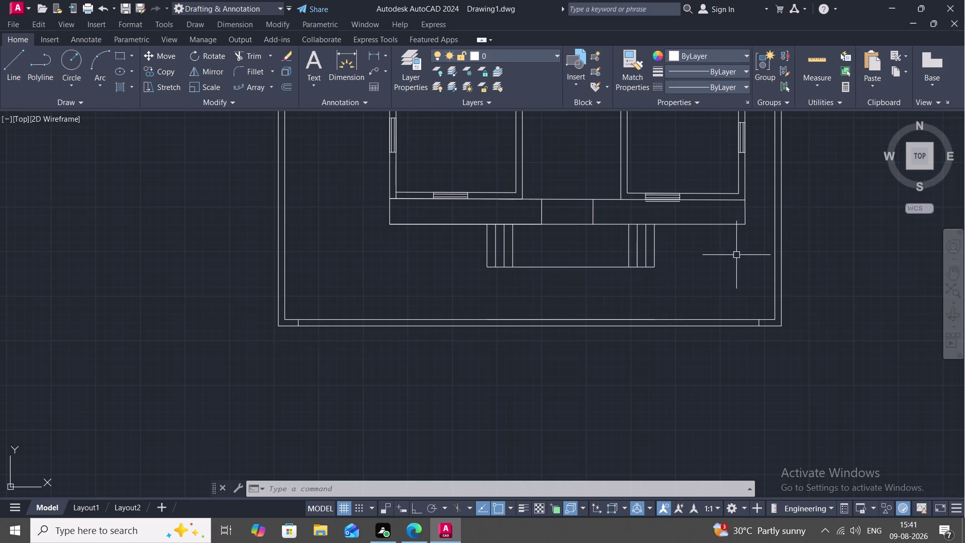
middle_drag(654, 279, 669, 271)
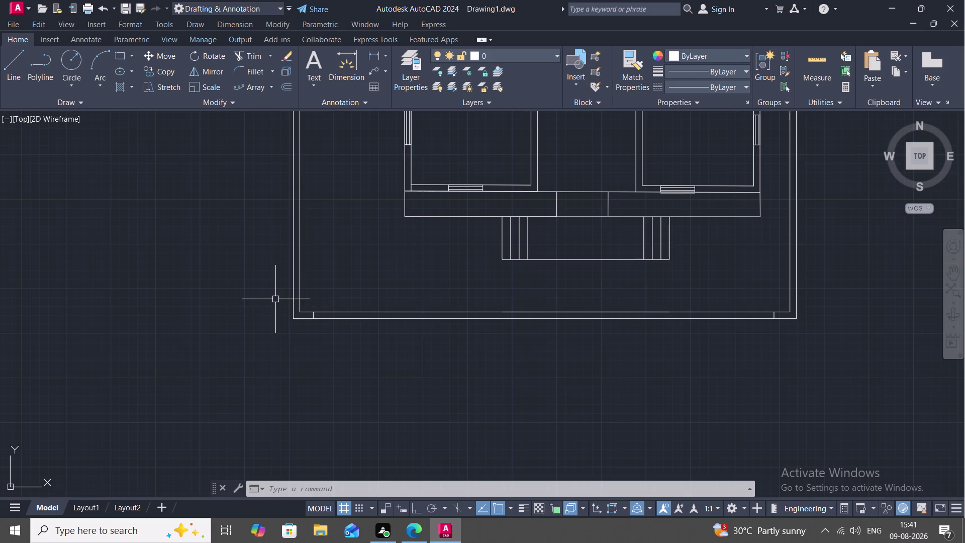
middle_drag(282, 301, 315, 303)
scroll(up, 3)
middle_drag(325, 318, 315, 294)
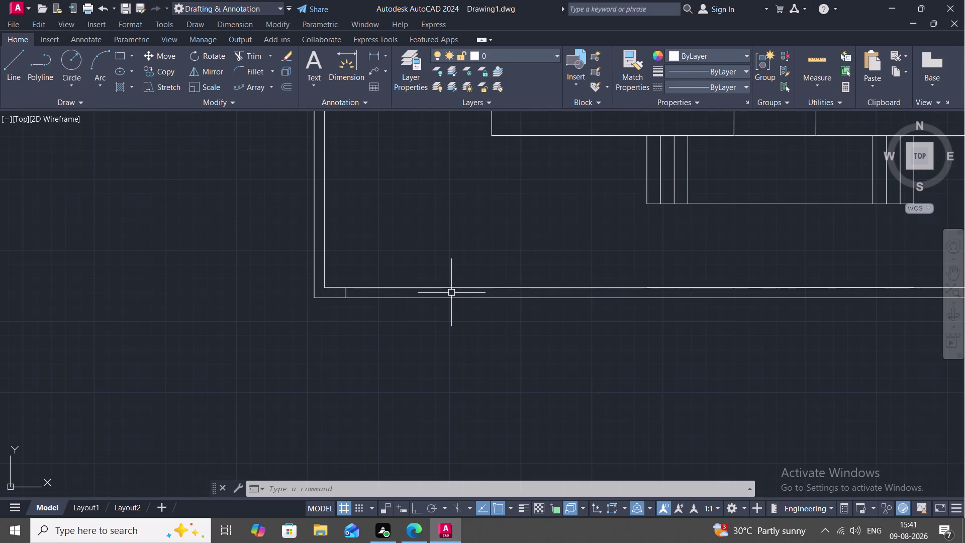
scroll(down, 3)
middle_drag(487, 277, 415, 295)
scroll(down, 3)
scroll(down, 3)
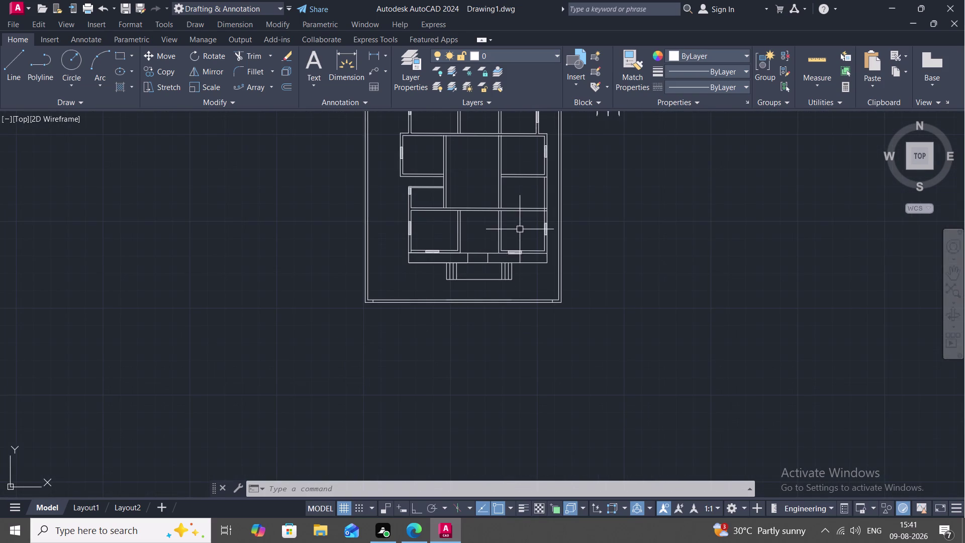
middle_drag(519, 229, 477, 332)
scroll(up, 3)
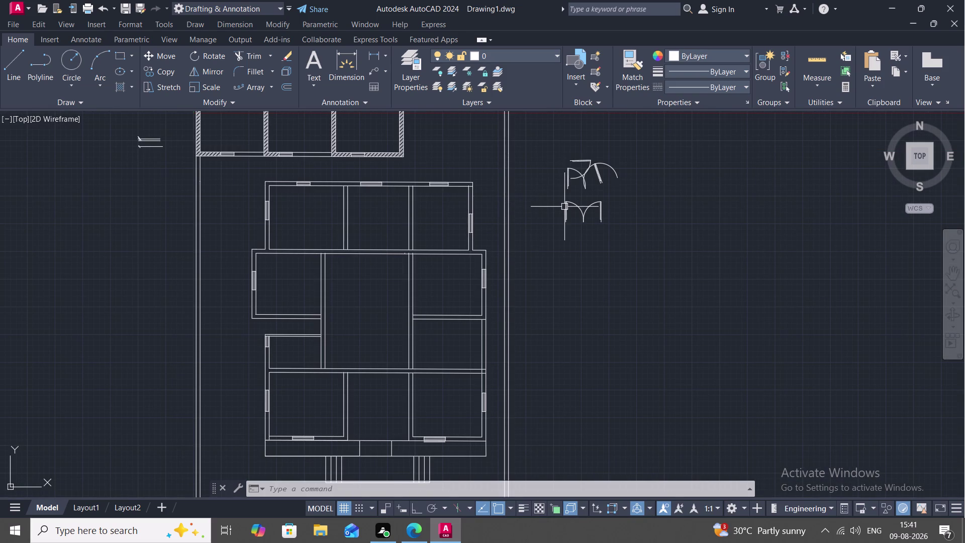
scroll(up, 3)
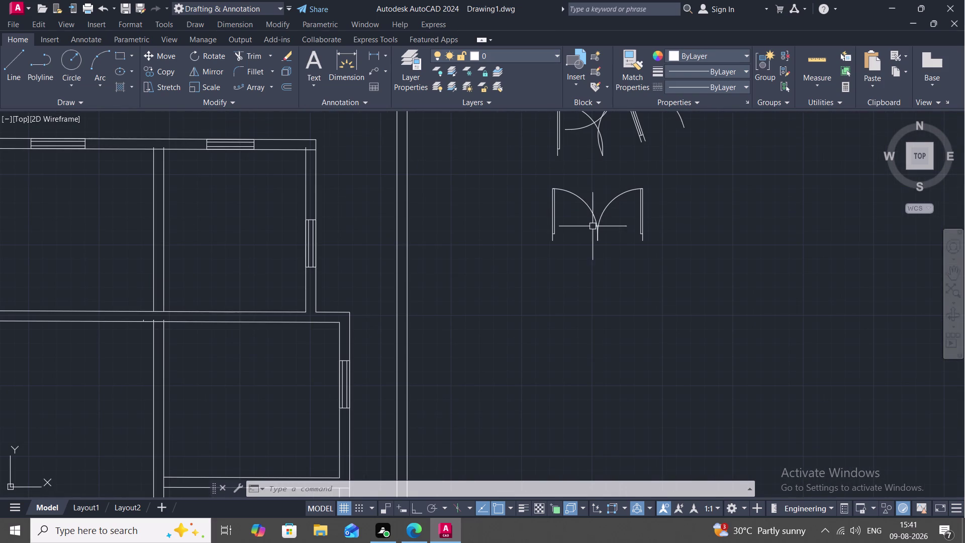
Copy both double-door leaves, using the point where the leaves meet as base point.
click(596, 230)
click(591, 210)
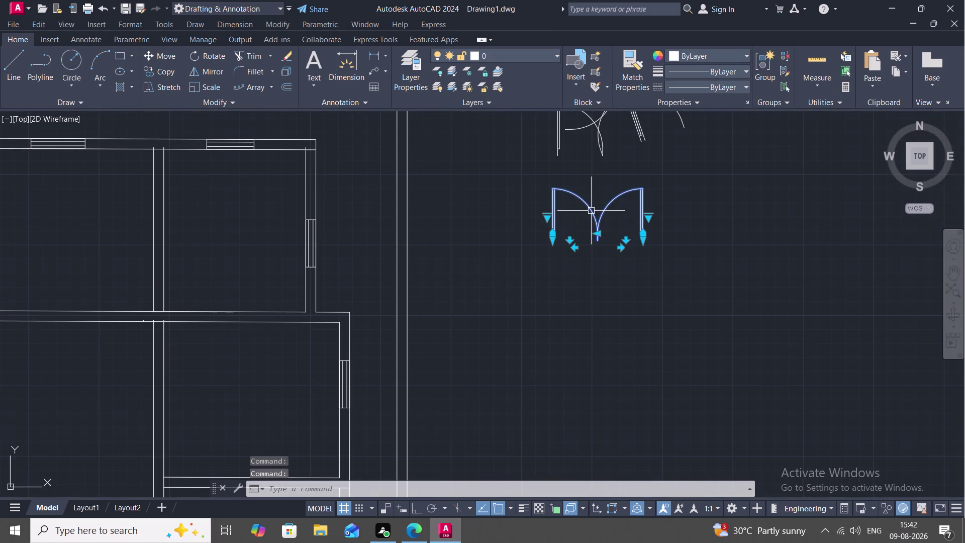
text(CO)
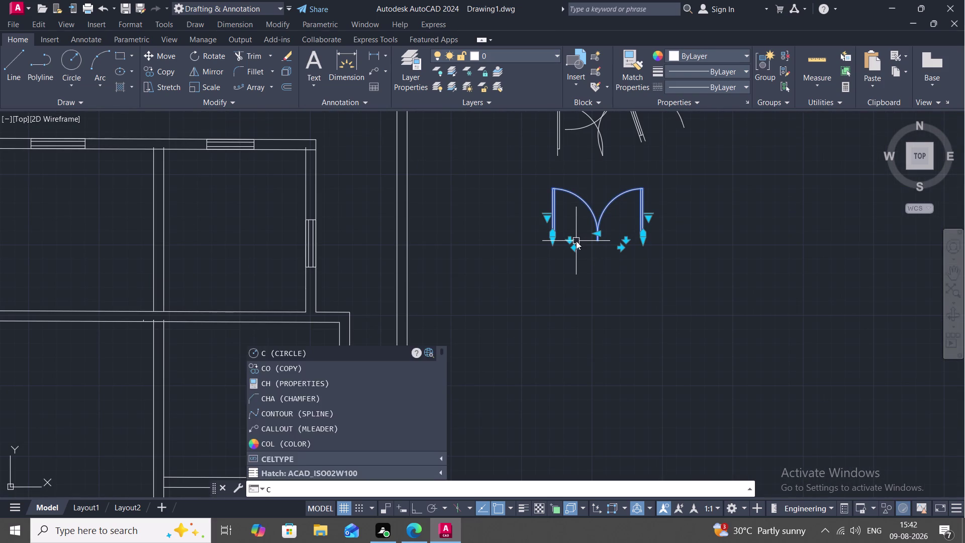
key(space)
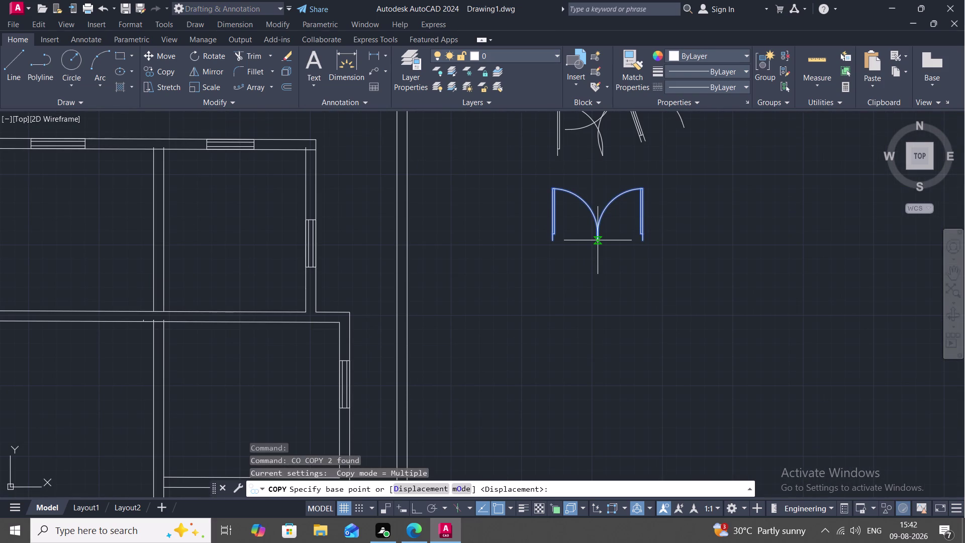
click(595, 241)
Bring the gate position on the lower compound wall, near its right corner, into view.
scroll(down, 3)
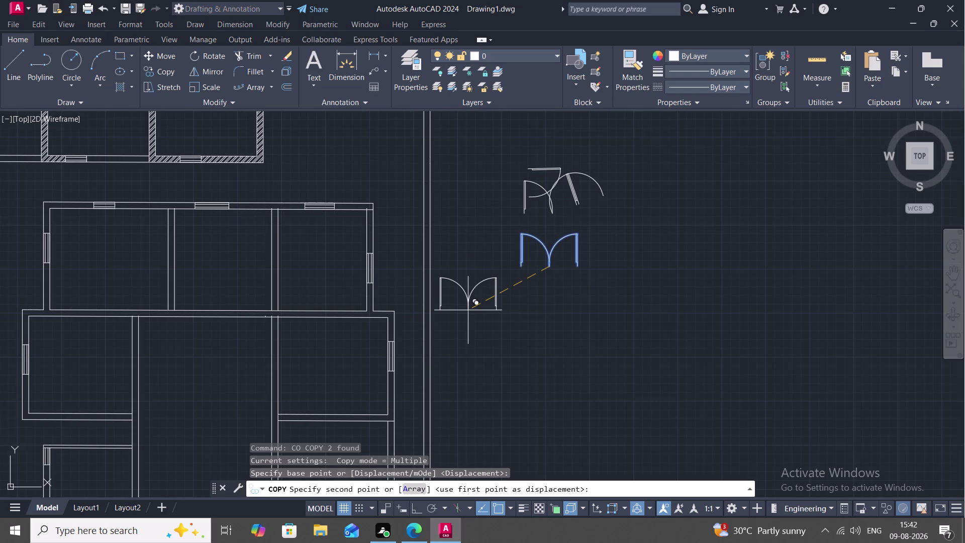
middle_drag(467, 310, 450, 349)
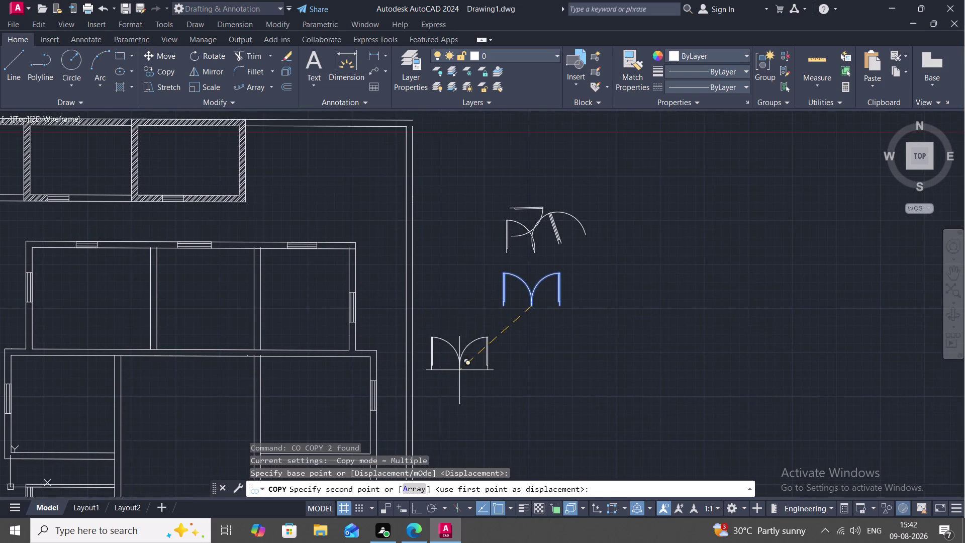
middle_drag(459, 369, 694, 30)
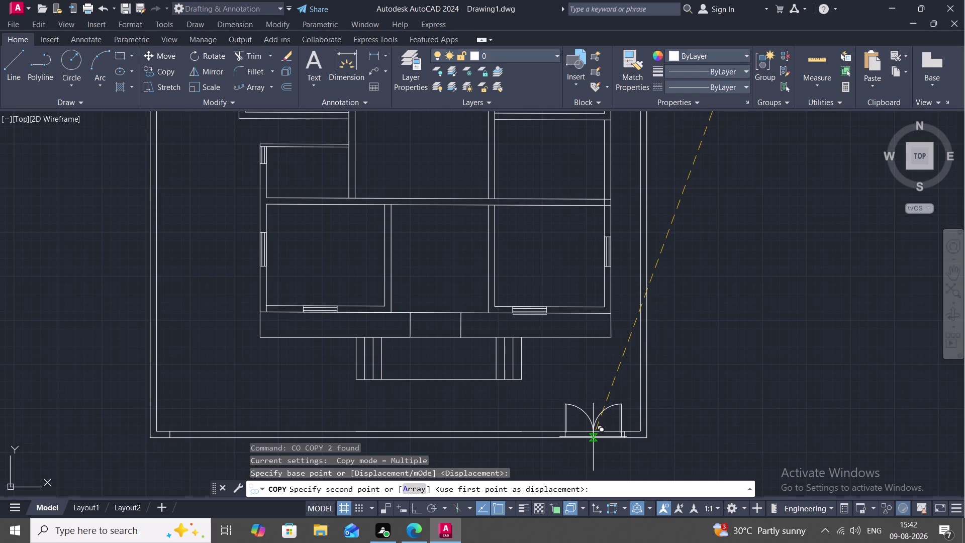
middle_drag(592, 436, 605, 390)
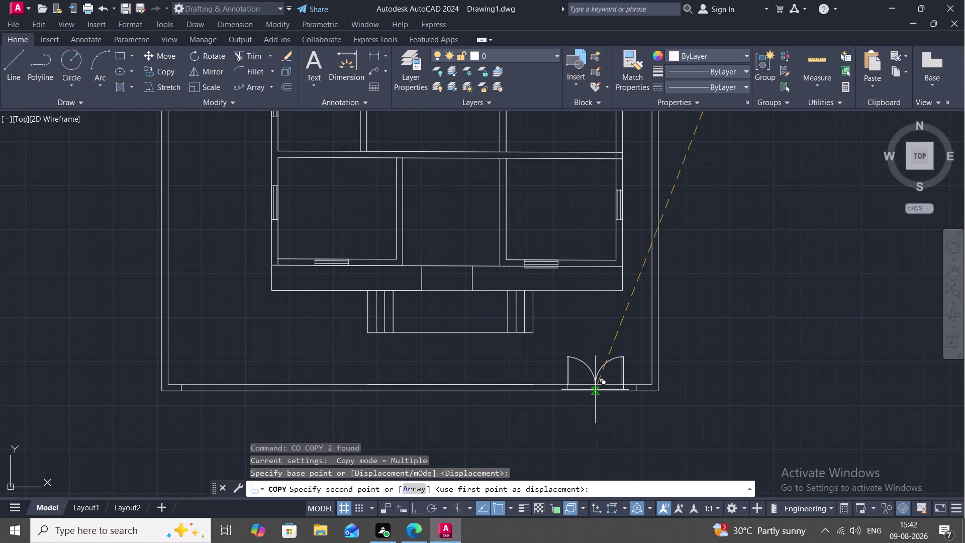
middle_drag(596, 390, 605, 364)
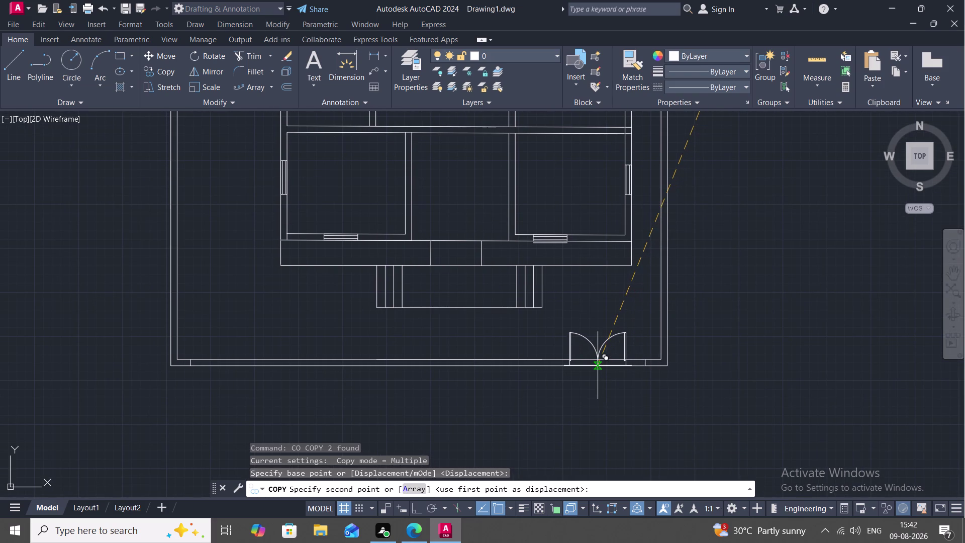
scroll(up, 3)
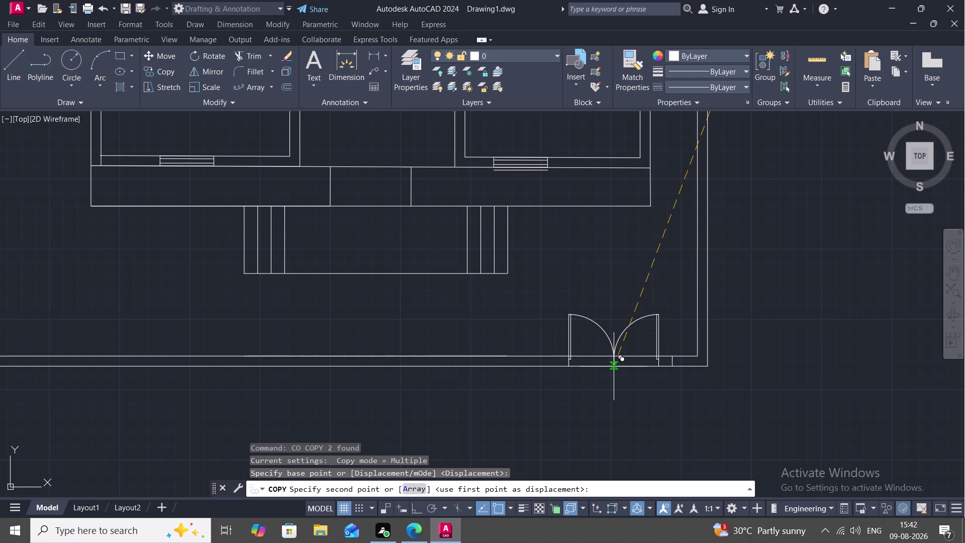
middle_drag(614, 367, 620, 368)
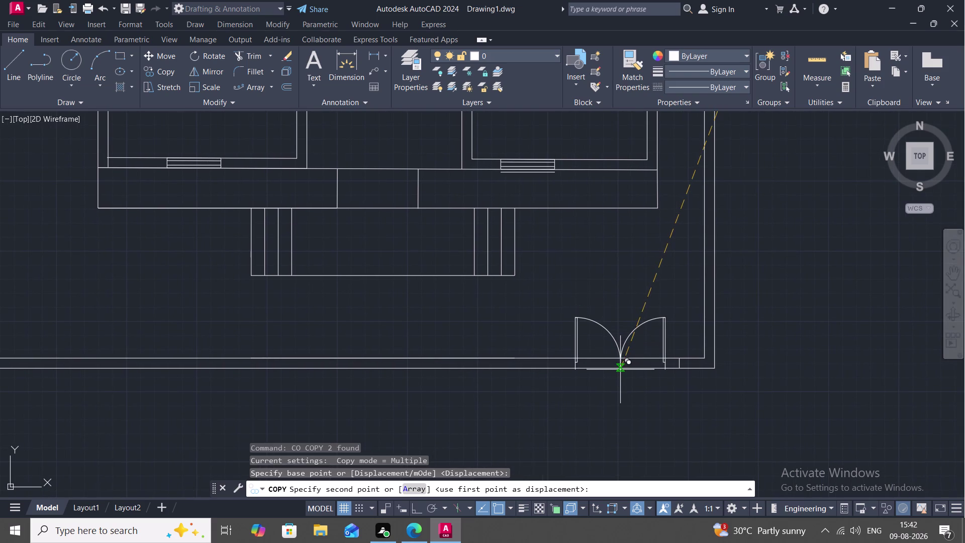
middle_drag(620, 370, 617, 291)
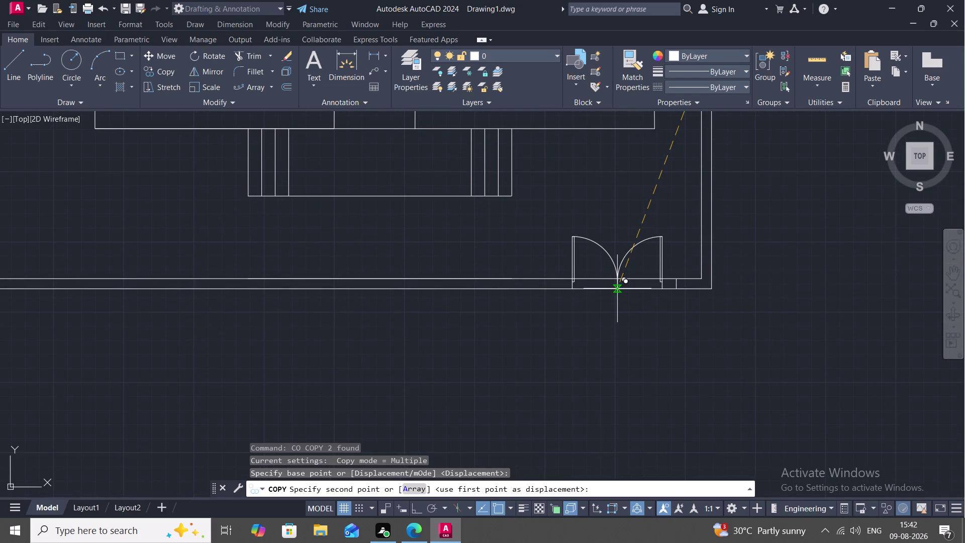